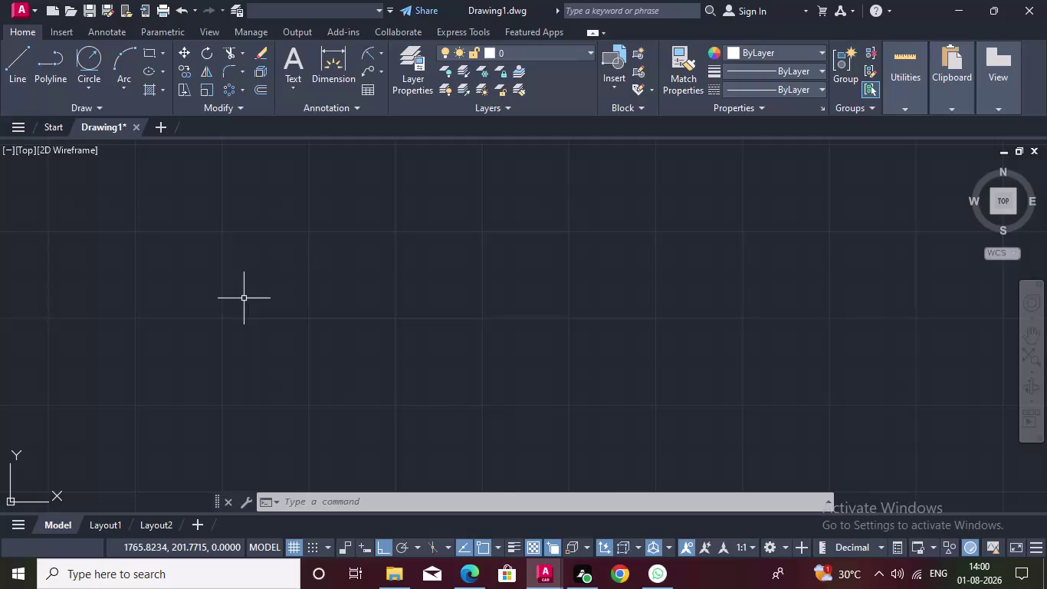
Move to empty space beside the lever drawing and draw a long horizontal line.
middle_drag(244, 298, 374, 288)
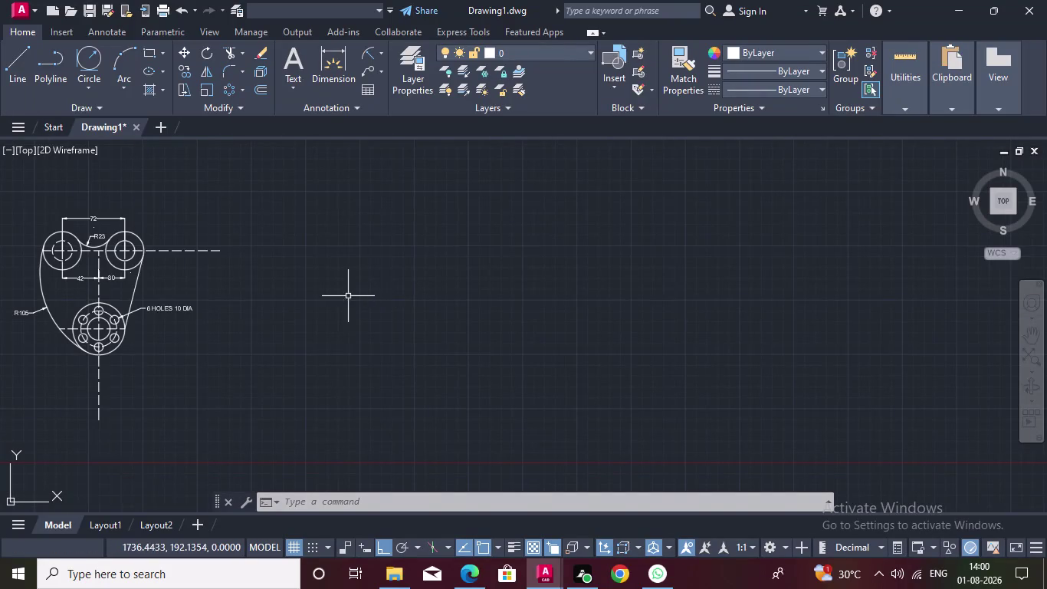
scroll(up, 3)
middle_drag(268, 283, 635, 280)
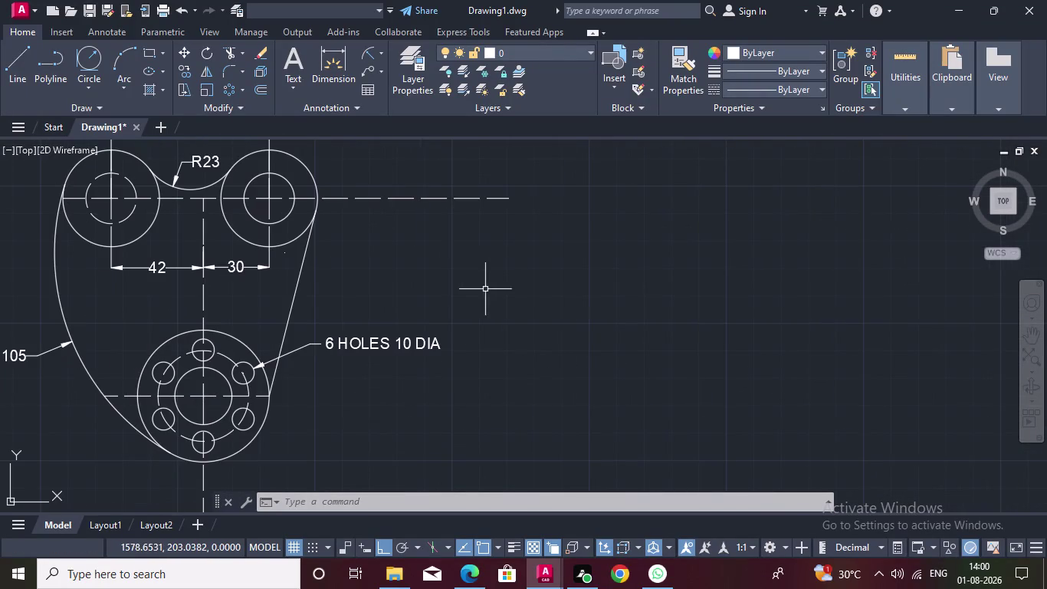
scroll(down, 3)
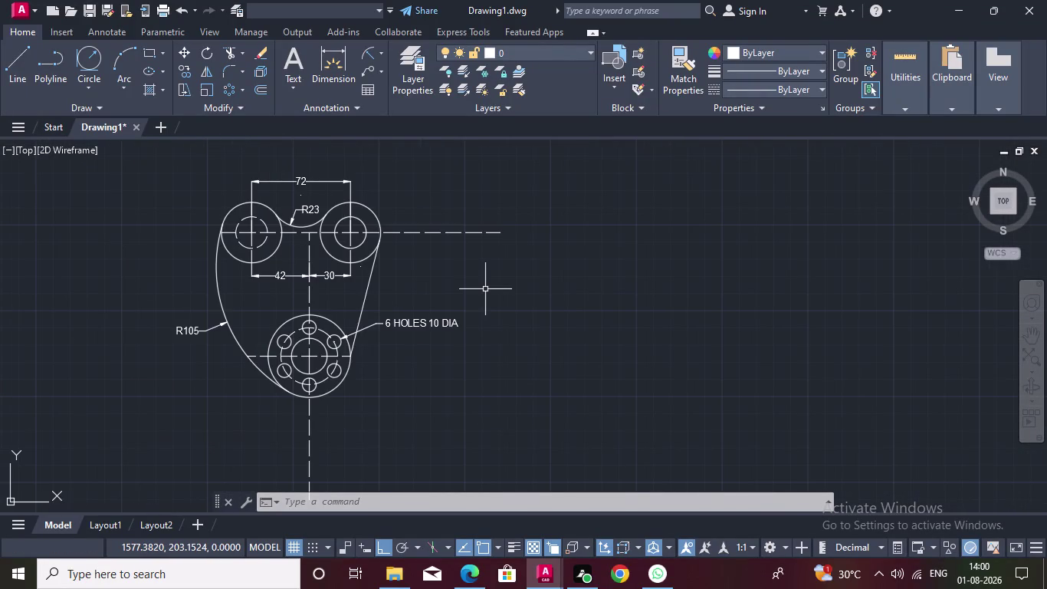
middle_drag(485, 289, 109, 293)
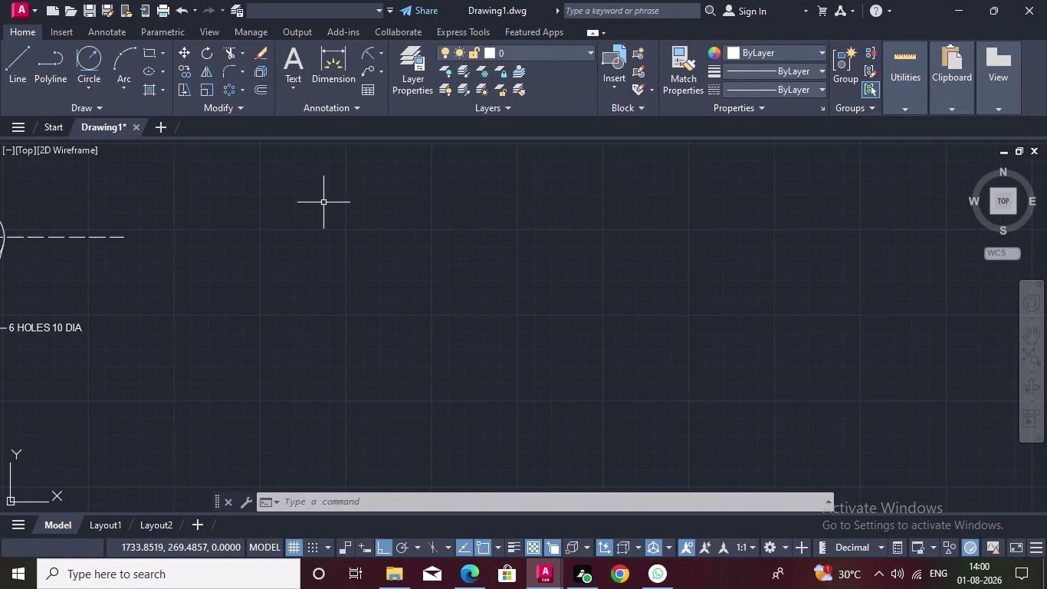
click(89, 88)
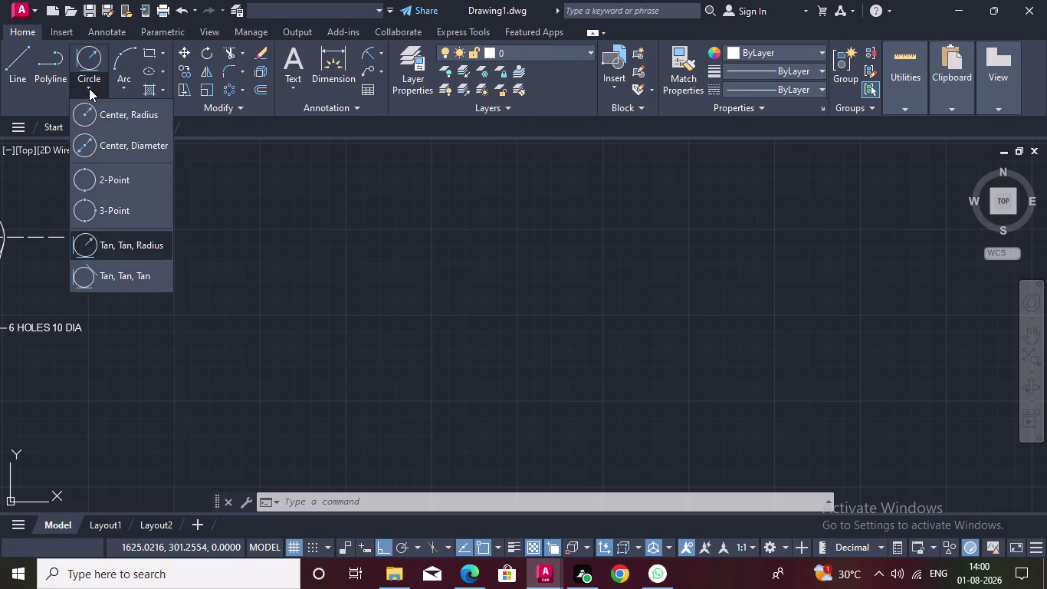
click(109, 115)
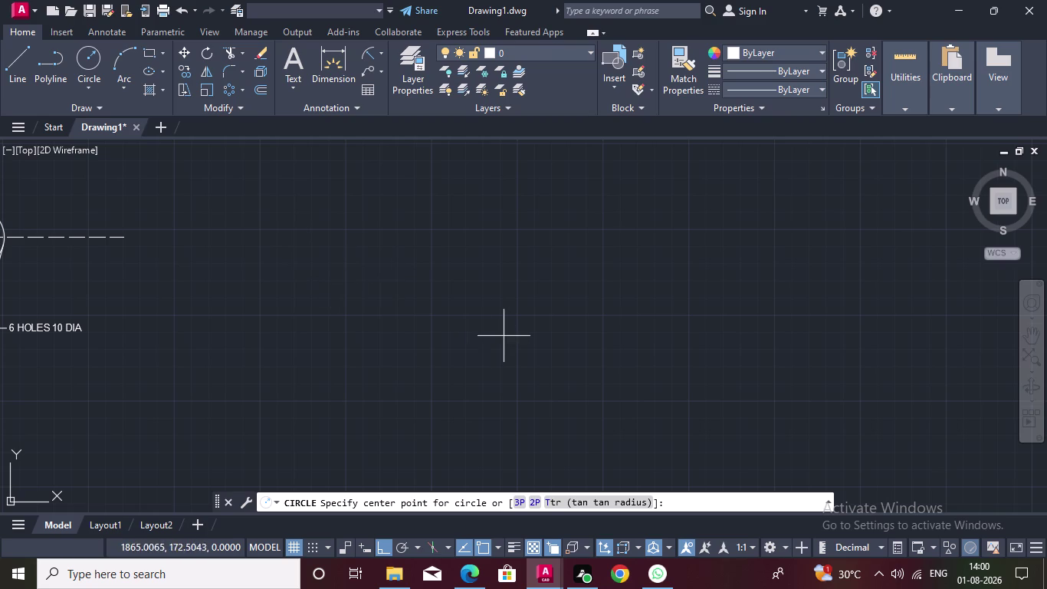
double_click(12, 66)
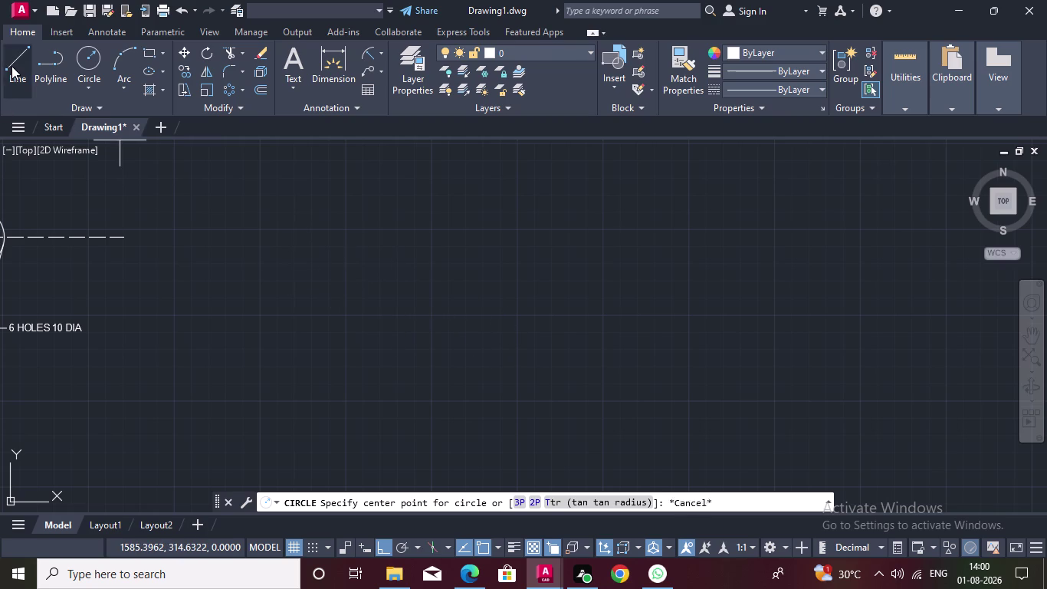
double_click(261, 250)
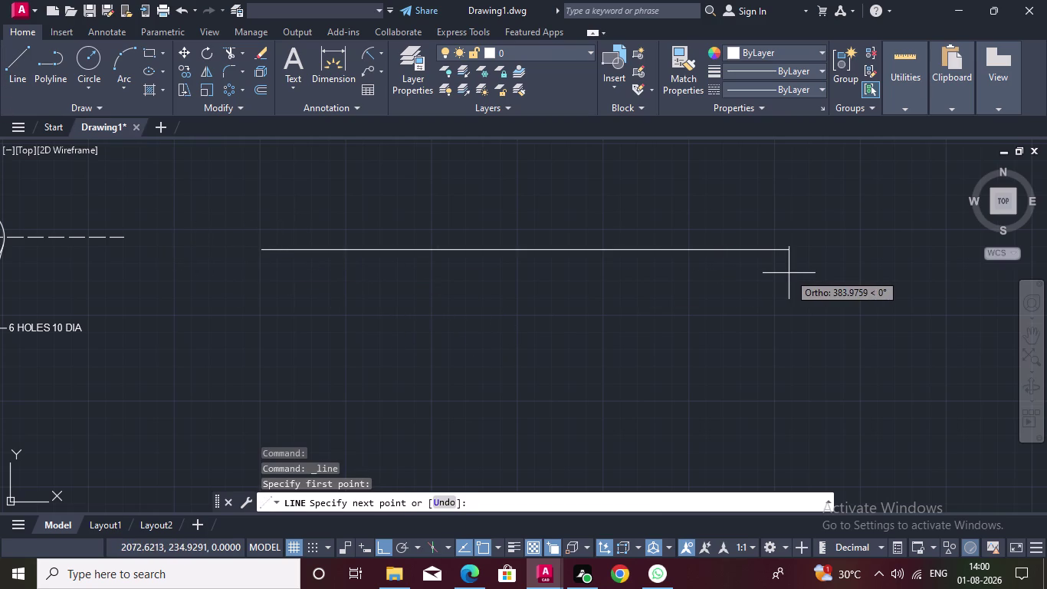
click(789, 273)
key(Escape)
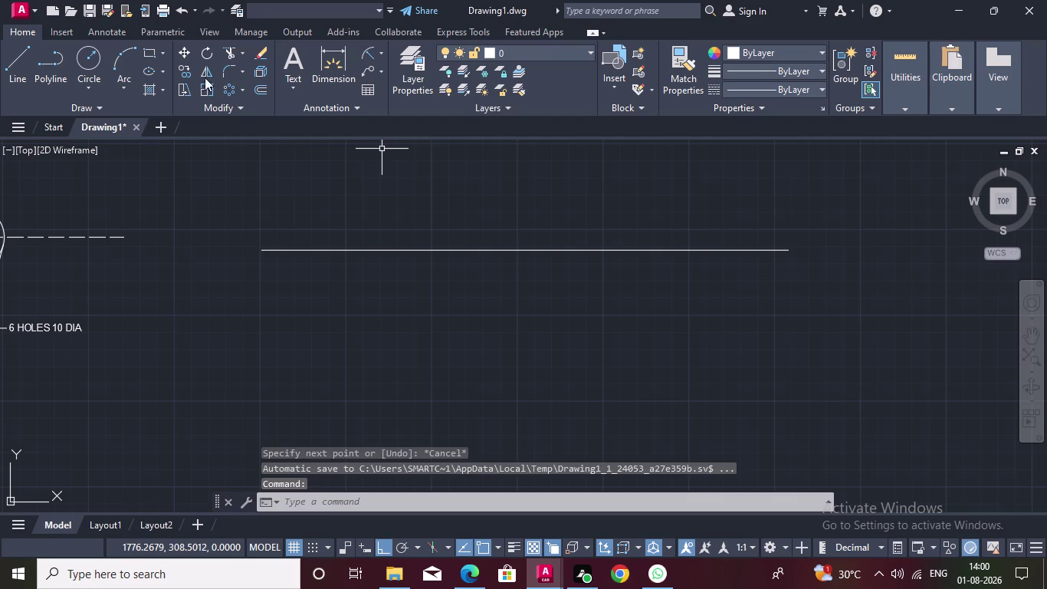
Draw a long vertical line crossing the horizontal line.
double_click(17, 59)
scroll(down, 3)
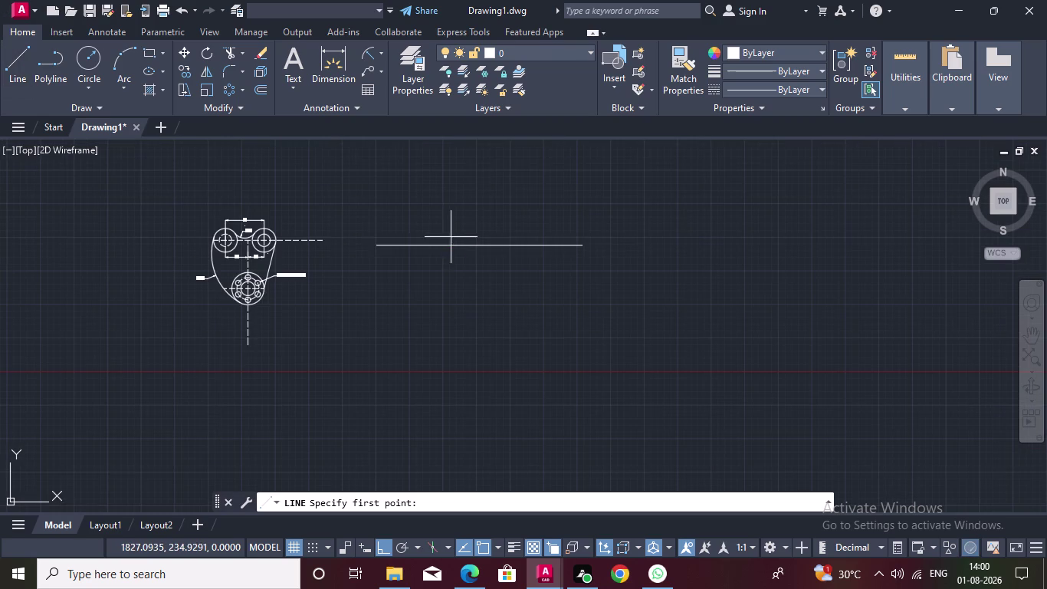
middle_drag(450, 230, 419, 241)
scroll(up, 3)
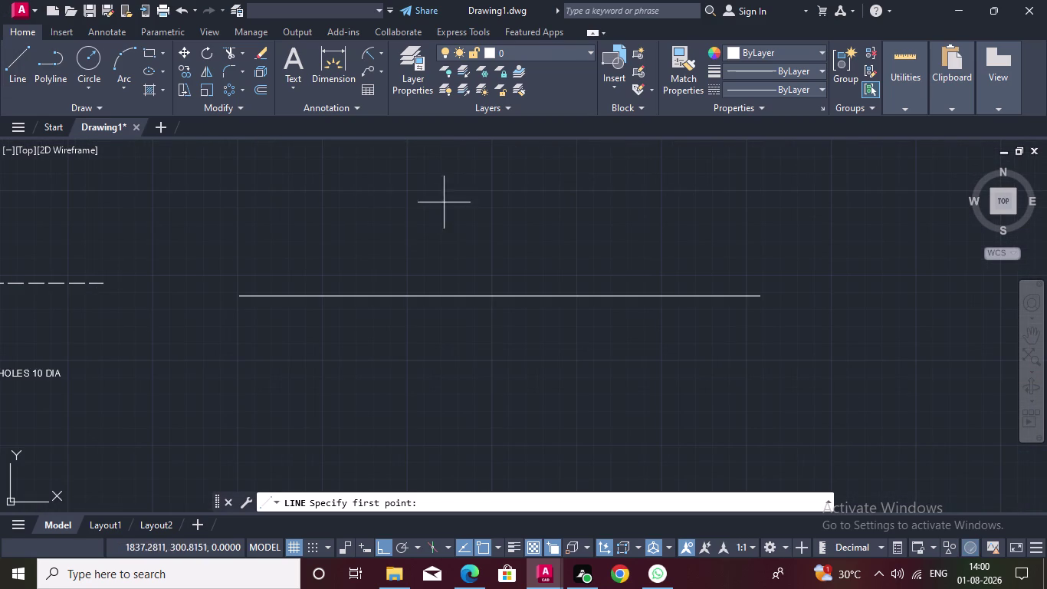
right_drag(488, 164, 471, 232)
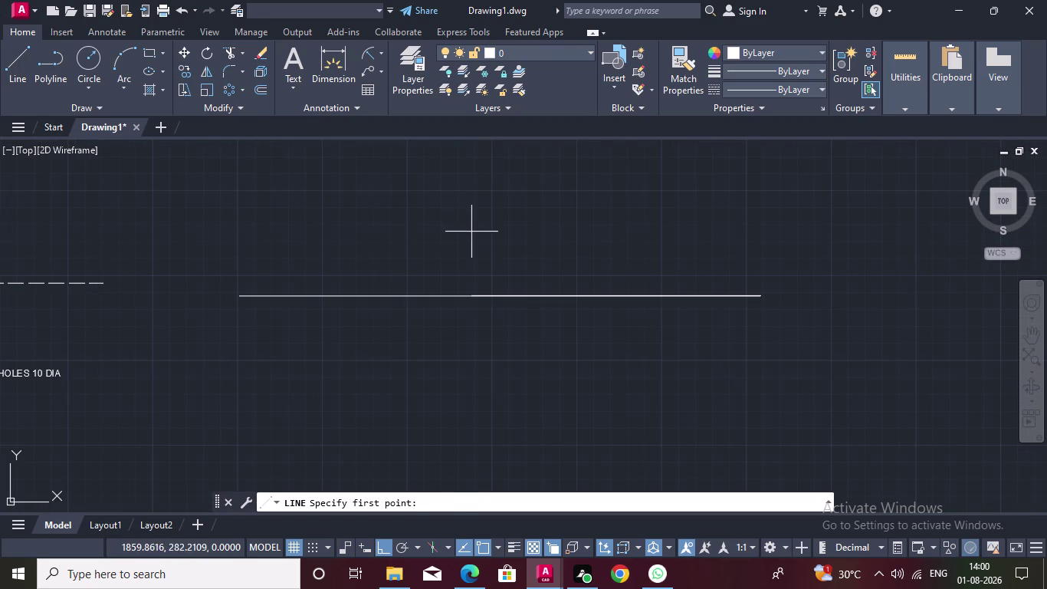
middle_drag(474, 201, 475, 241)
click(497, 175)
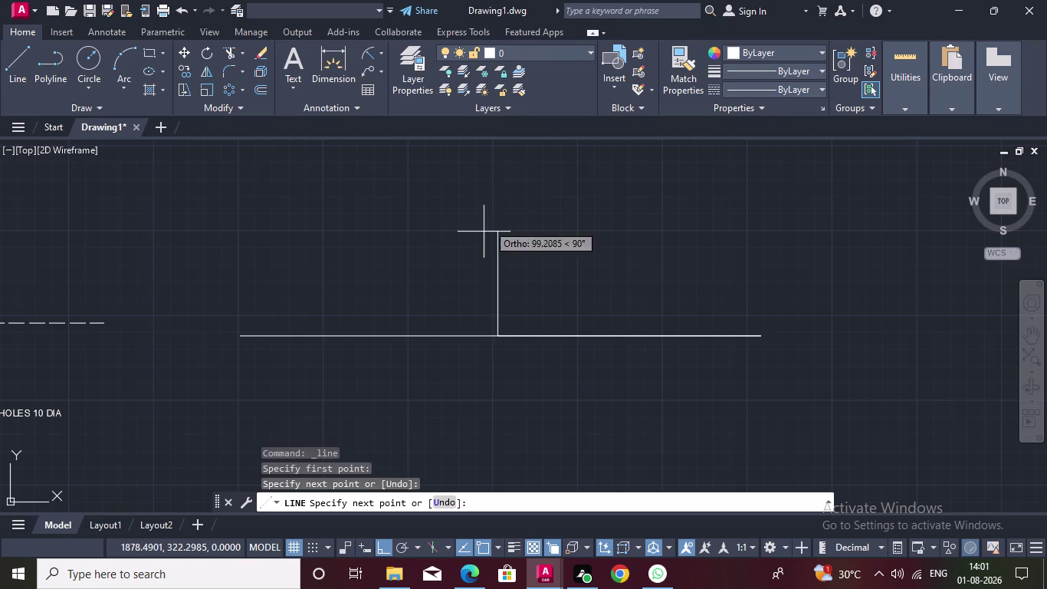
key(Escape)
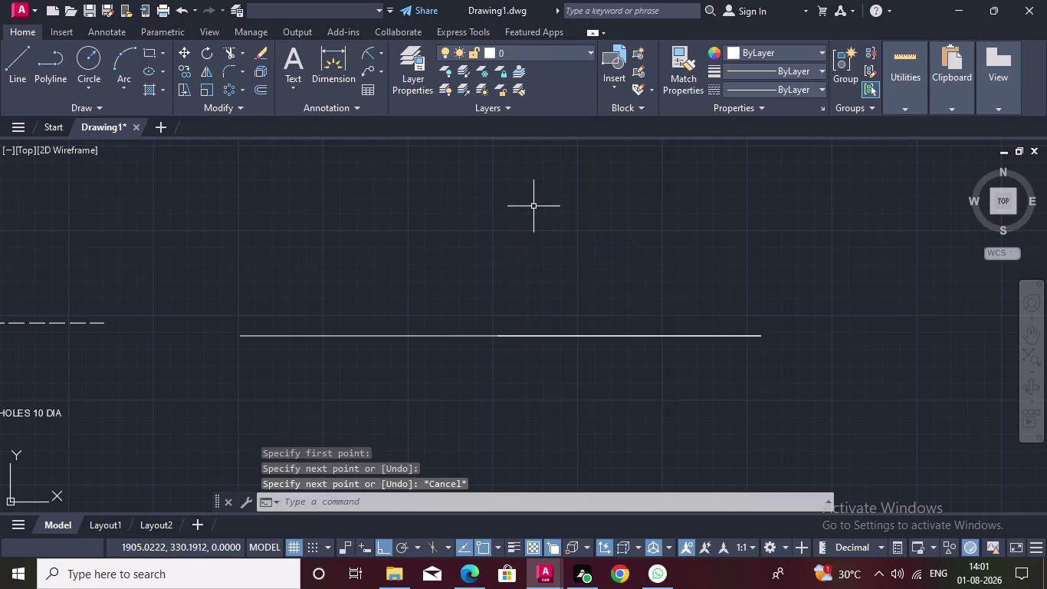
key(space)
drag(523, 150, 521, 189)
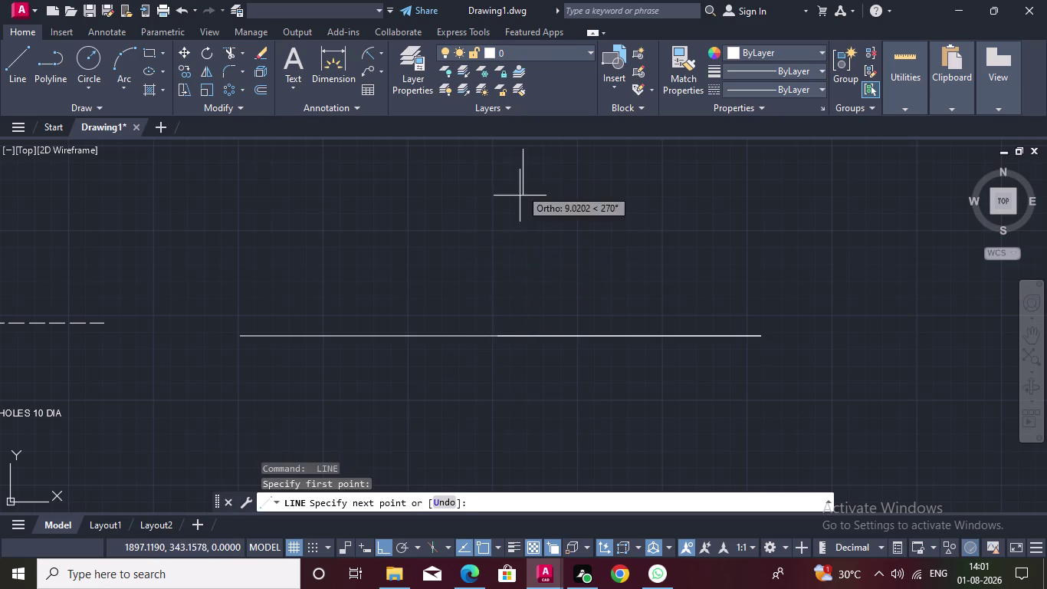
scroll(down, 3)
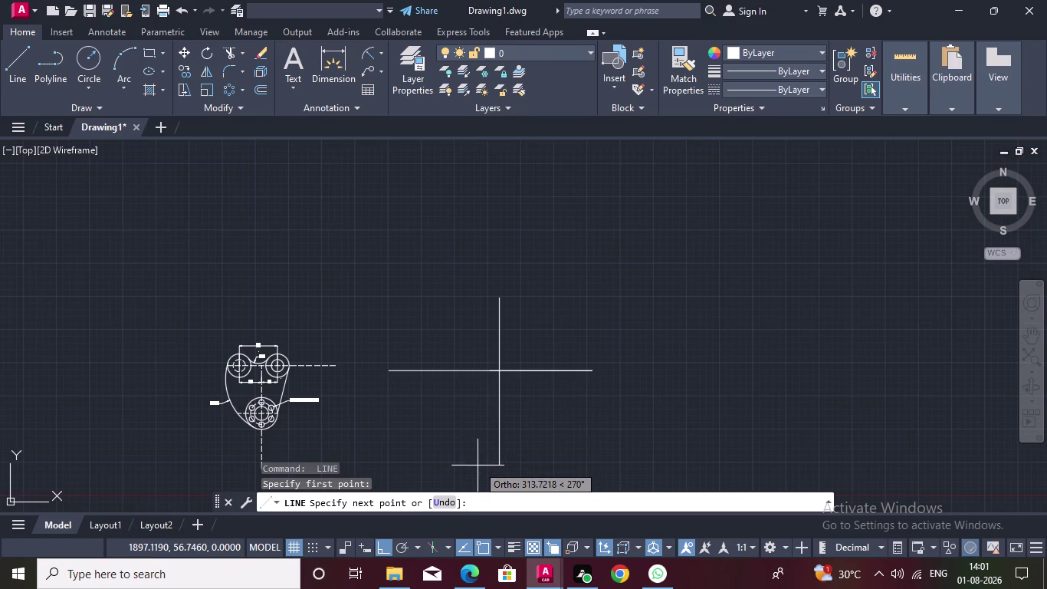
click(478, 467)
key(Escape)
scroll(up, 3)
middle_drag(528, 406, 554, 355)
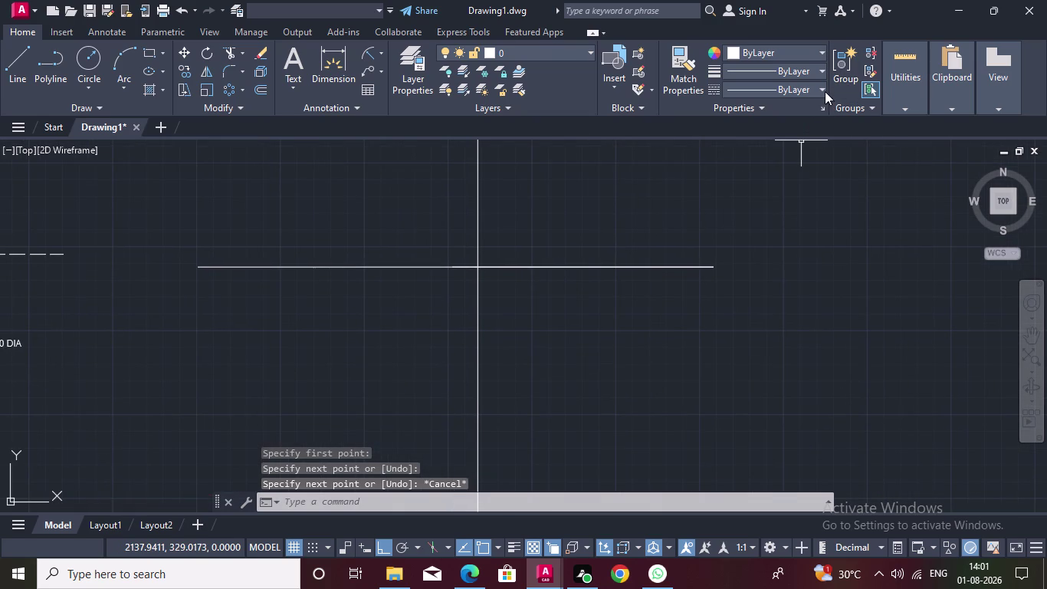
Select the crossing line pieces and JOIN them.
click(824, 89)
right_click(824, 90)
click(824, 89)
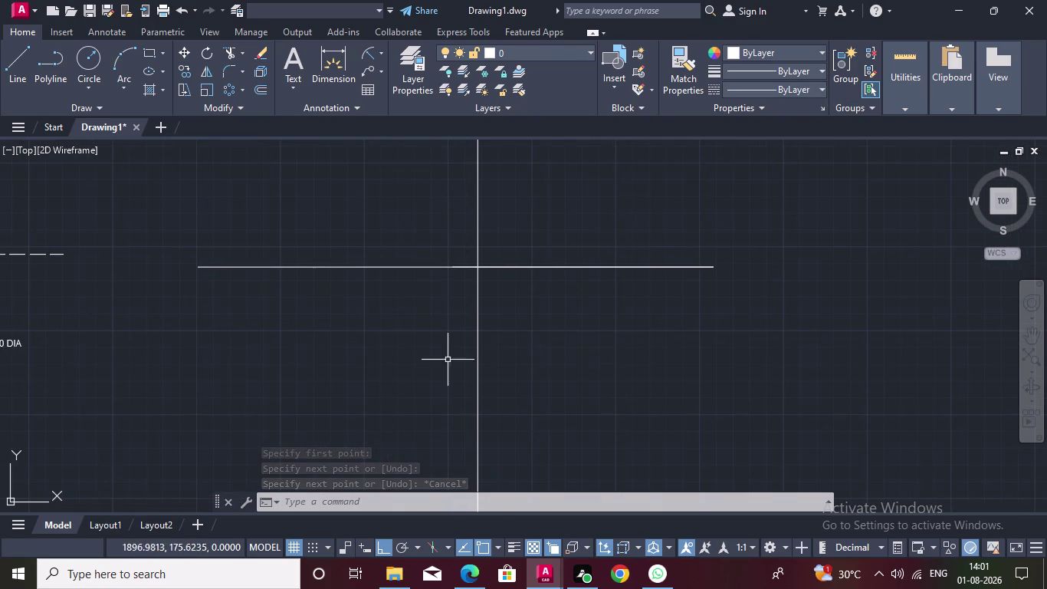
click(570, 267)
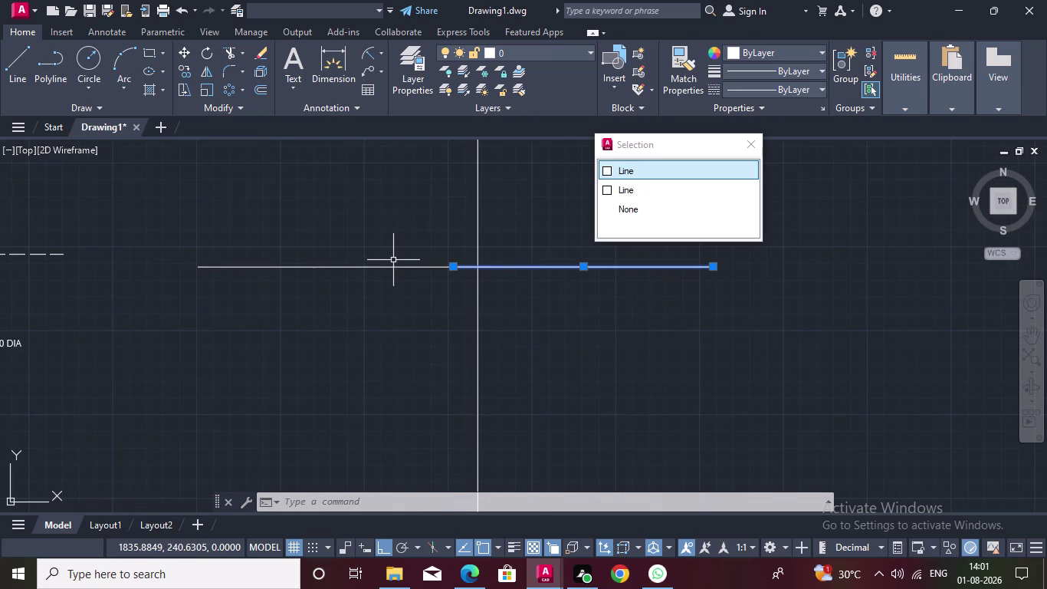
double_click(393, 264)
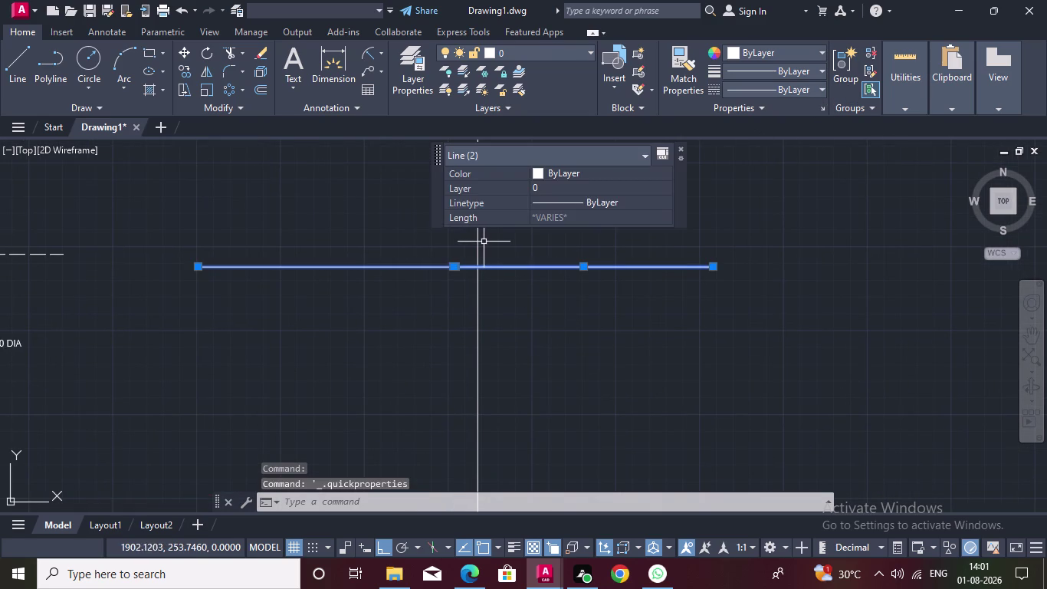
triple_click(482, 242)
double_click(479, 250)
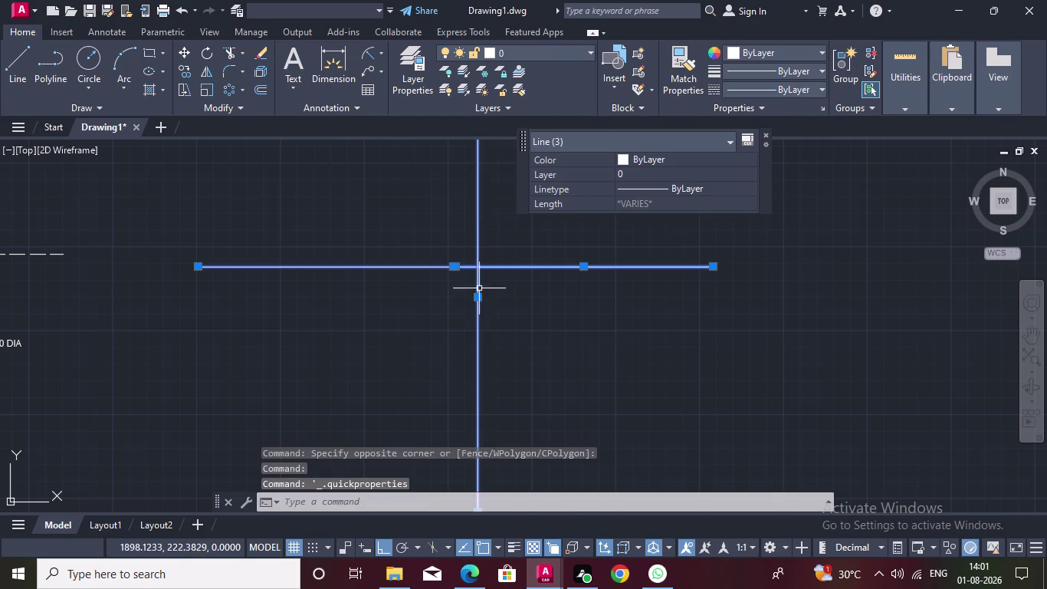
scroll(down, 3)
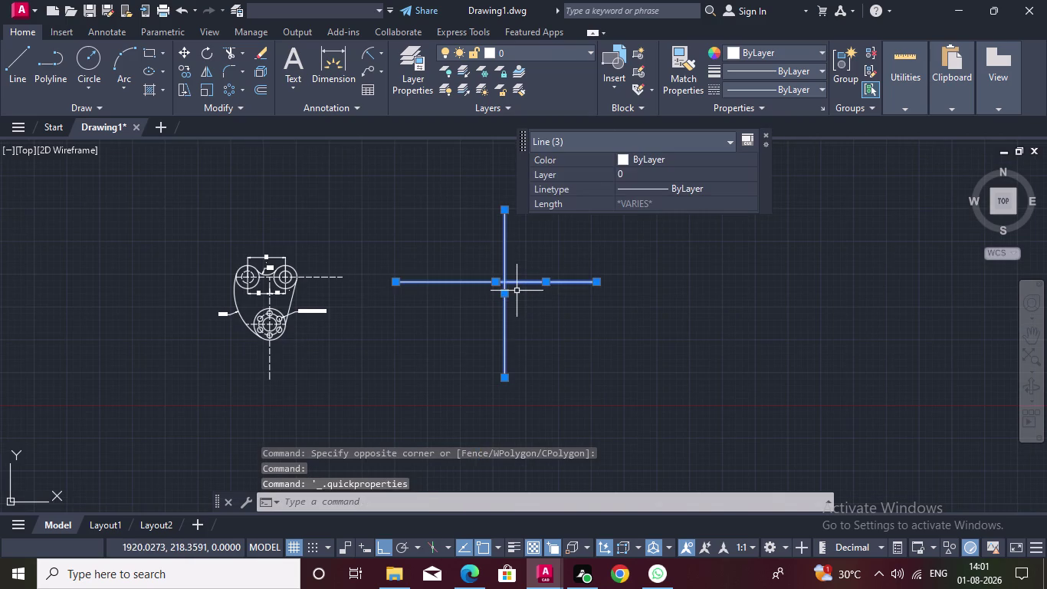
key(j)
key(Return)
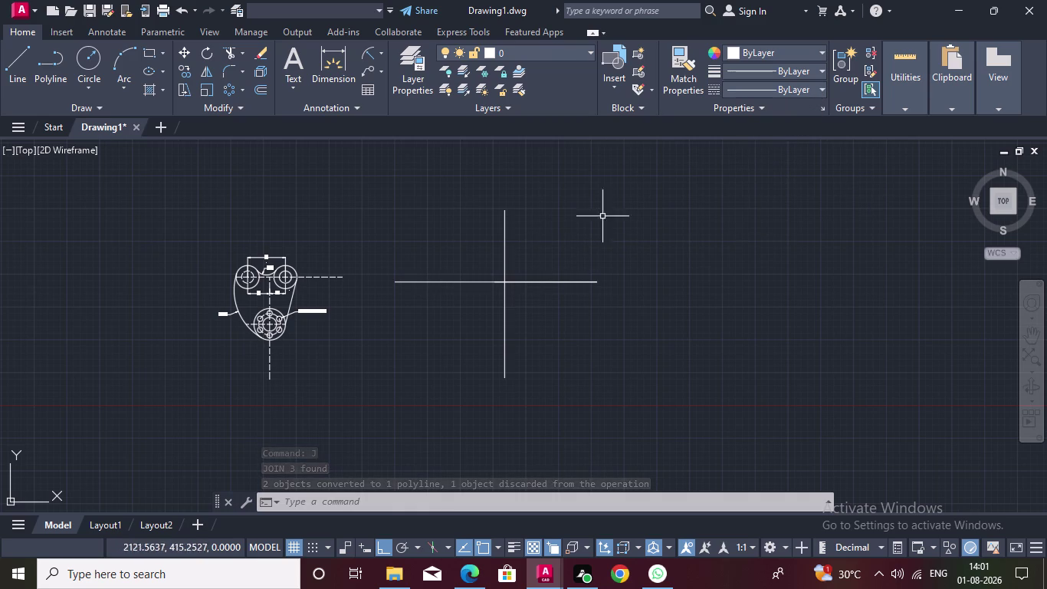
Give the vertical and horizontal lines the dashed centre linetype.
click(505, 254)
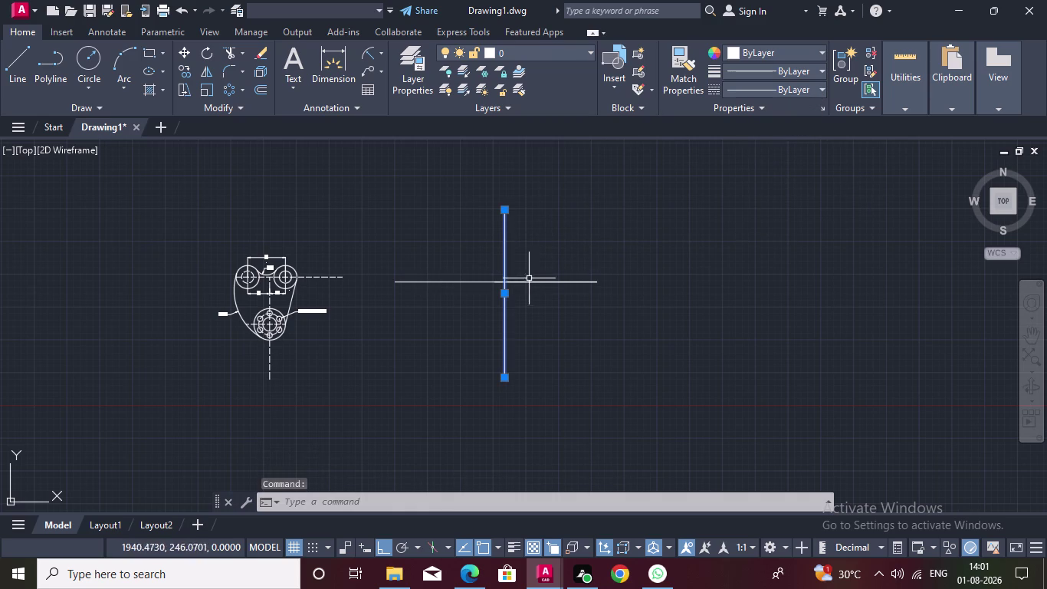
click(530, 283)
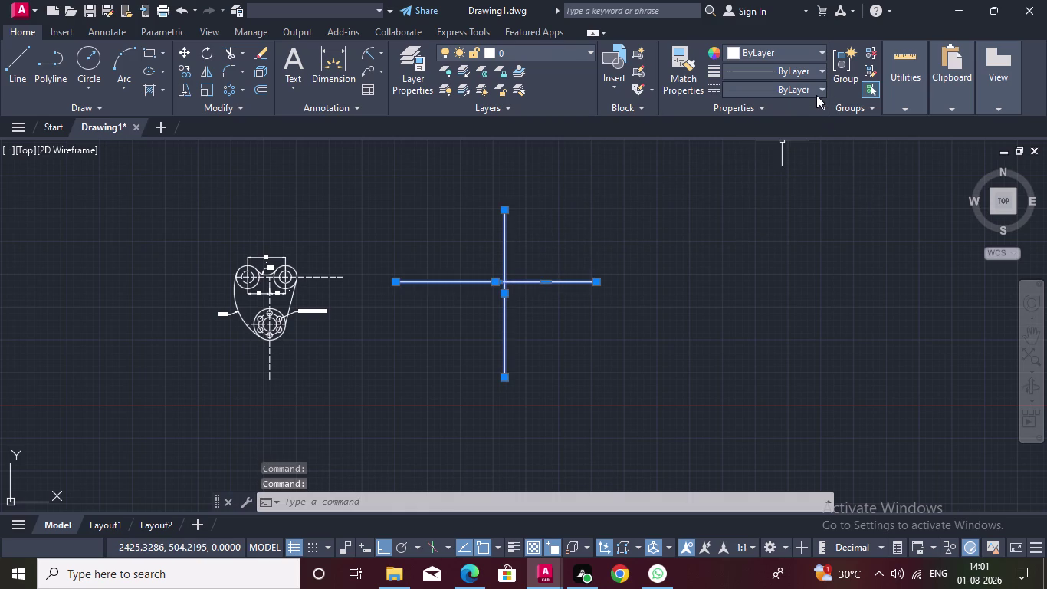
click(817, 93)
click(795, 138)
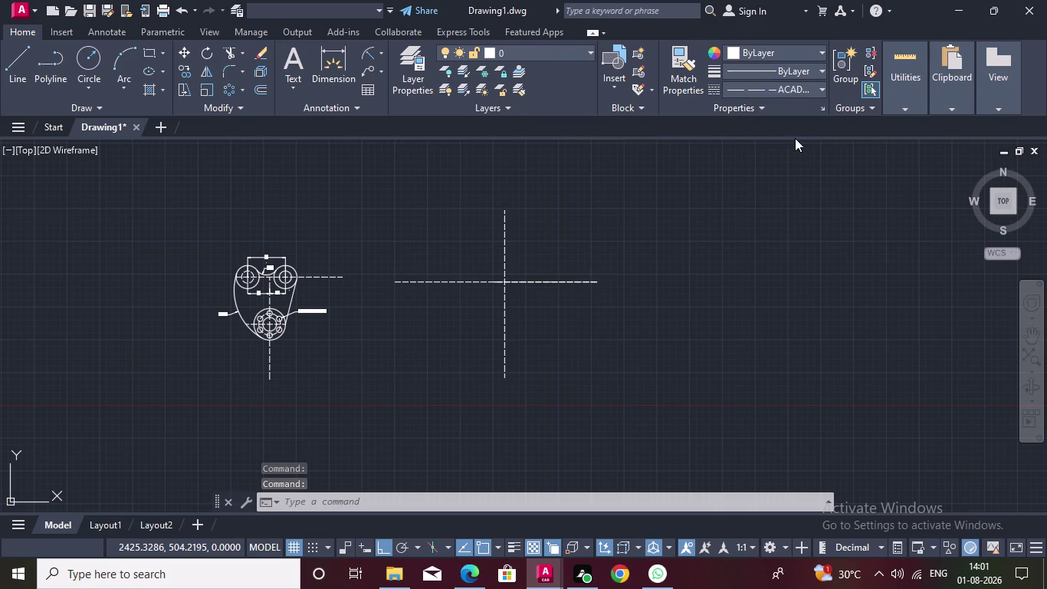
key(Escape)
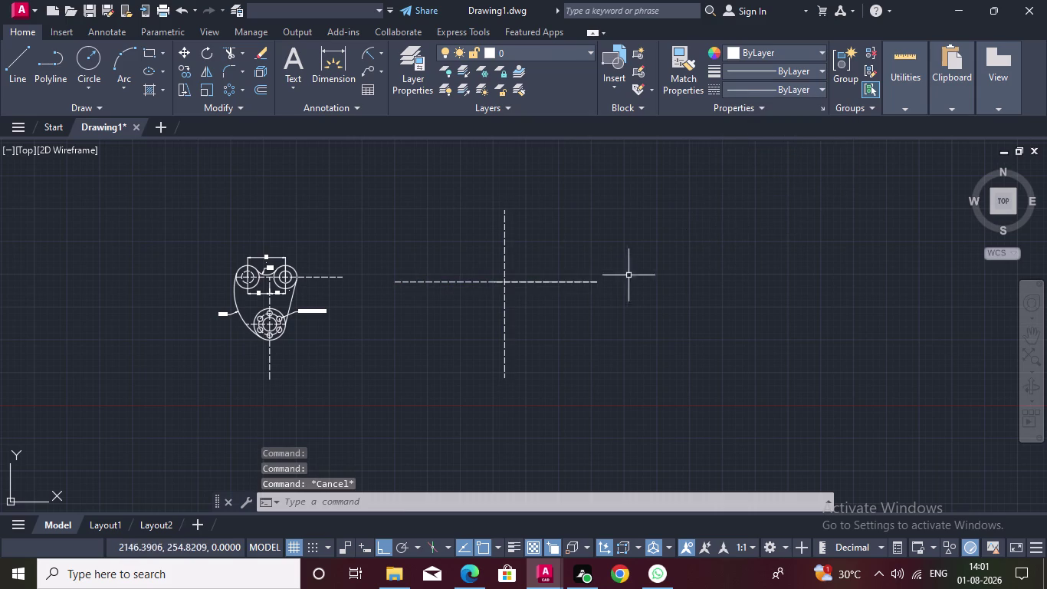
Zoom in on the intersection of the new centre lines.
scroll(up, 3)
middle_drag(495, 280, 861, 471)
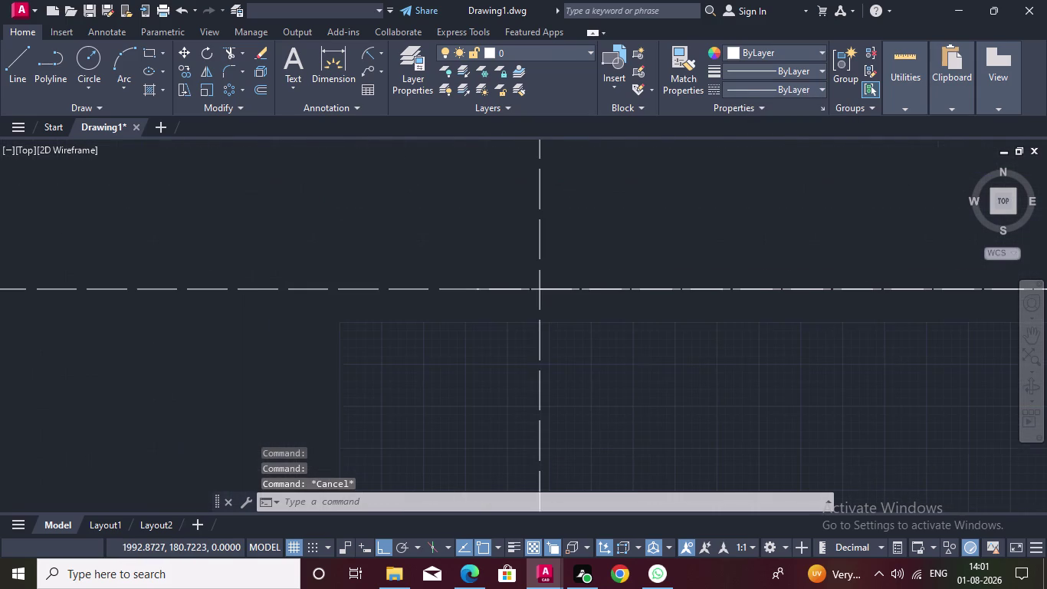
scroll(up, 3)
scroll(up, 3)
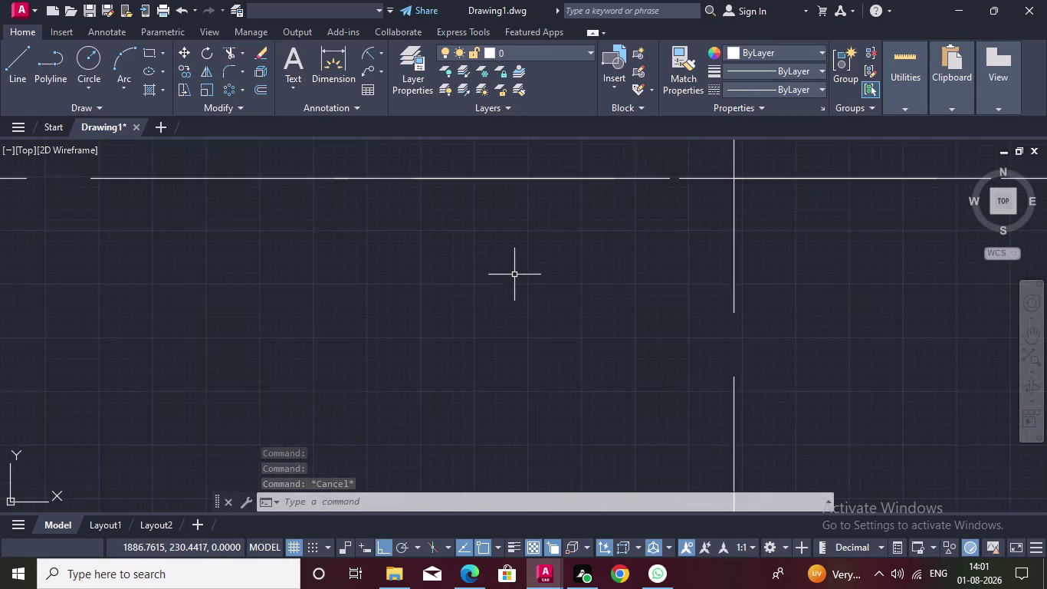
scroll(up, 3)
scroll(down, 3)
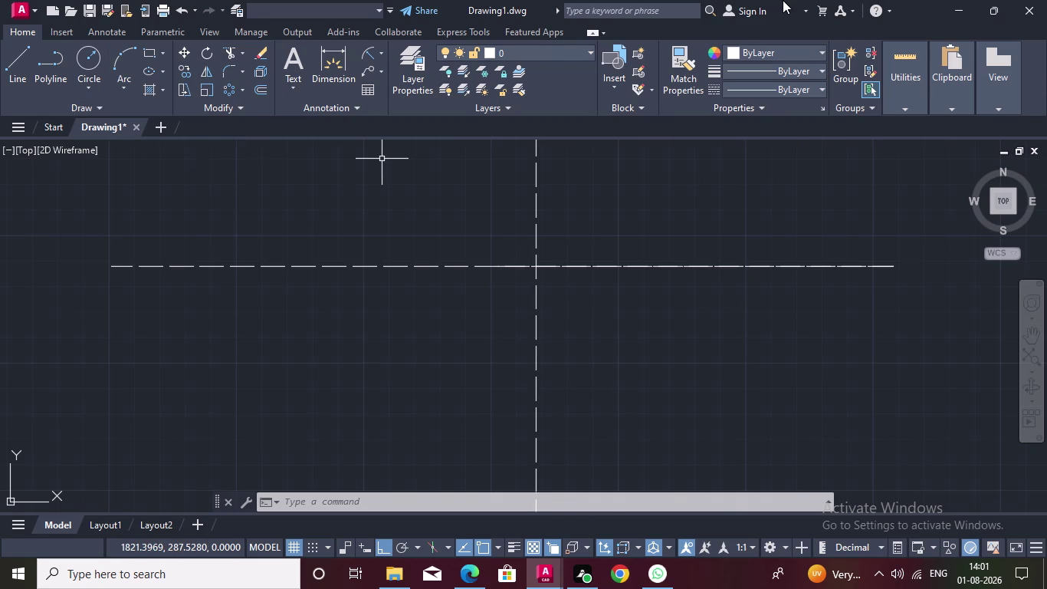
double_click(91, 92)
click(92, 85)
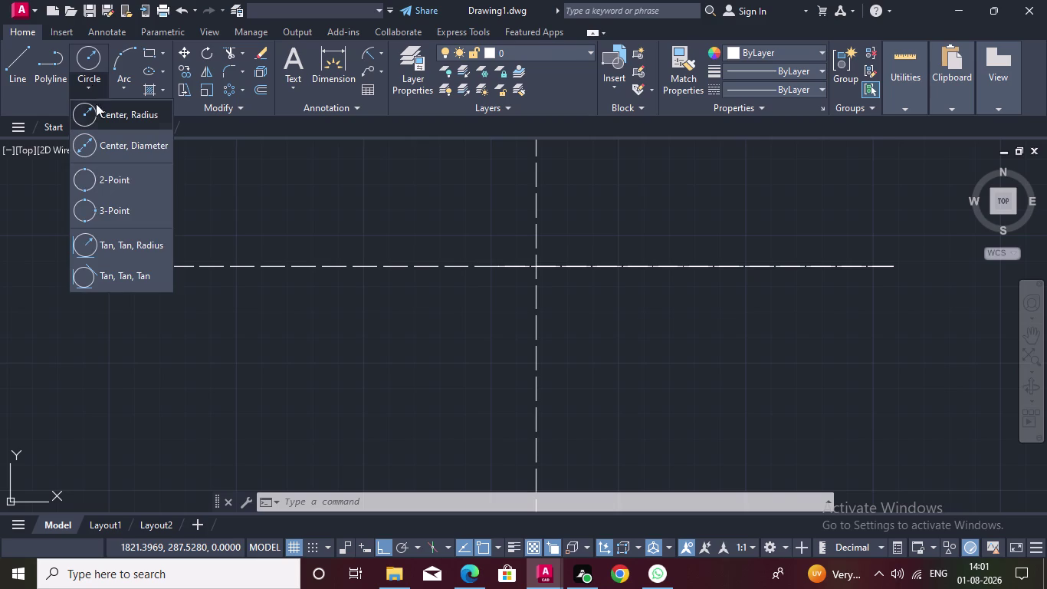
Draw a diameter-28 circle centred on the centre-line intersection.
click(100, 143)
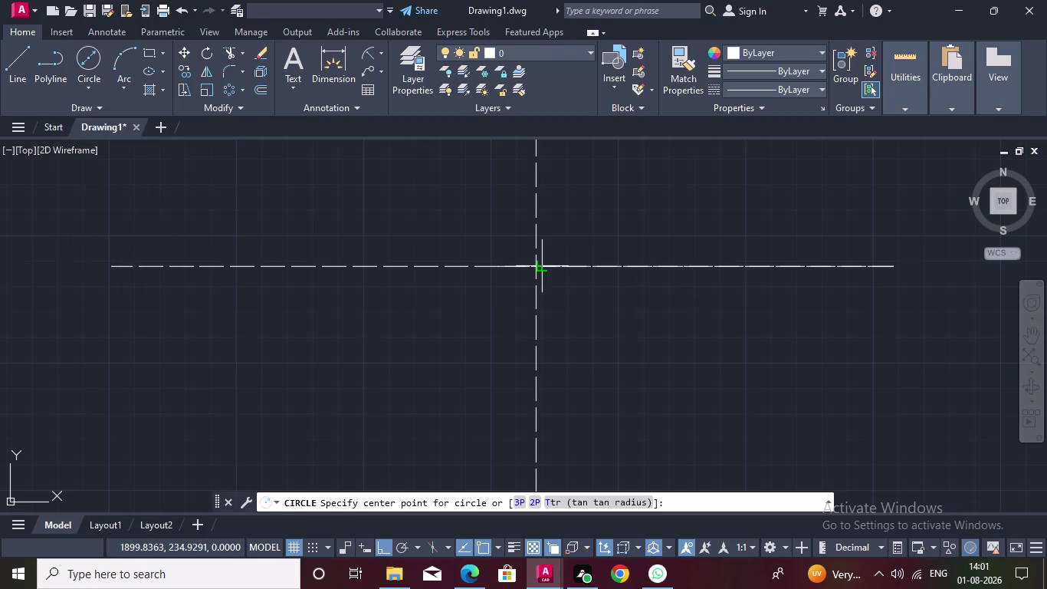
click(532, 266)
drag(531, 265, 539, 268)
text(2)
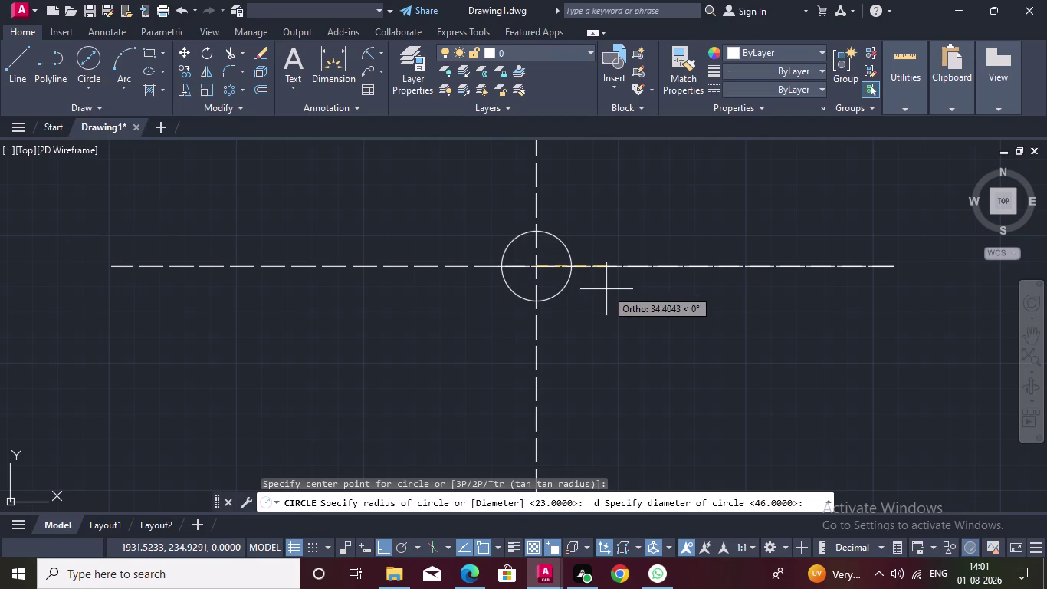
text(8)
key(Return)
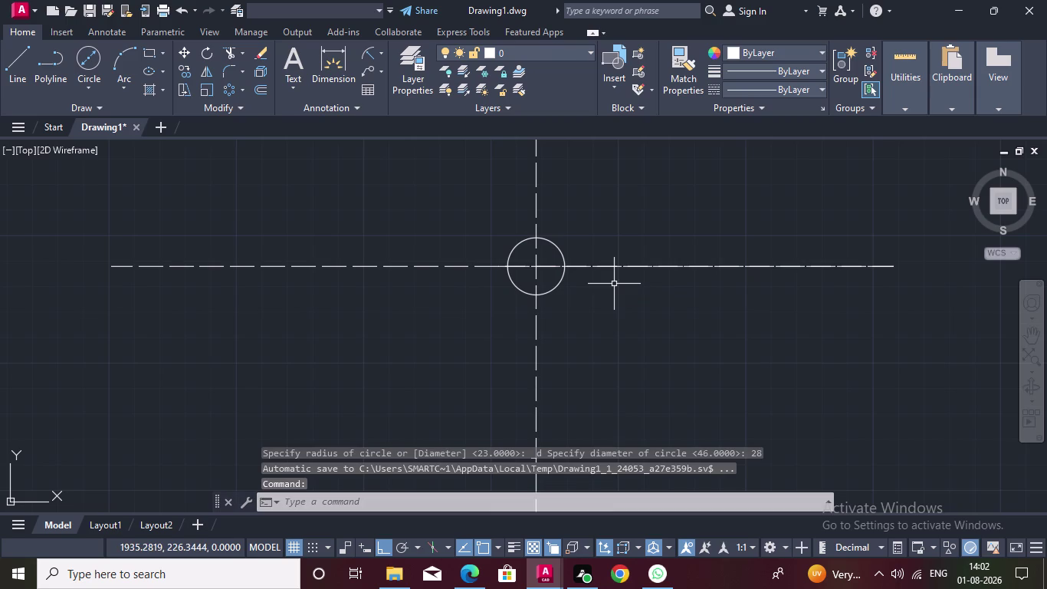
click(535, 322)
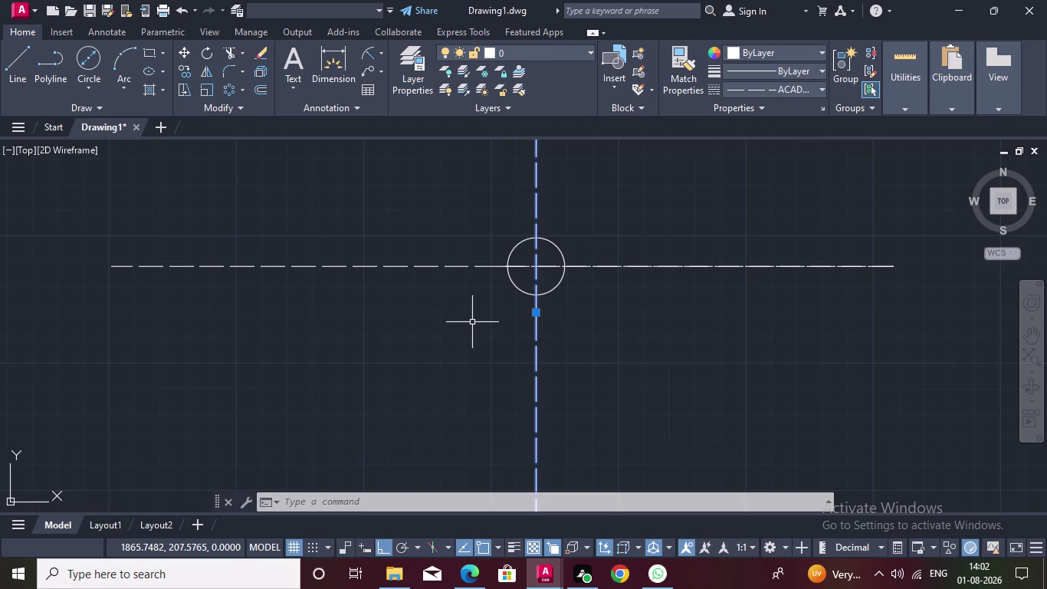
key(o)
key(Return)
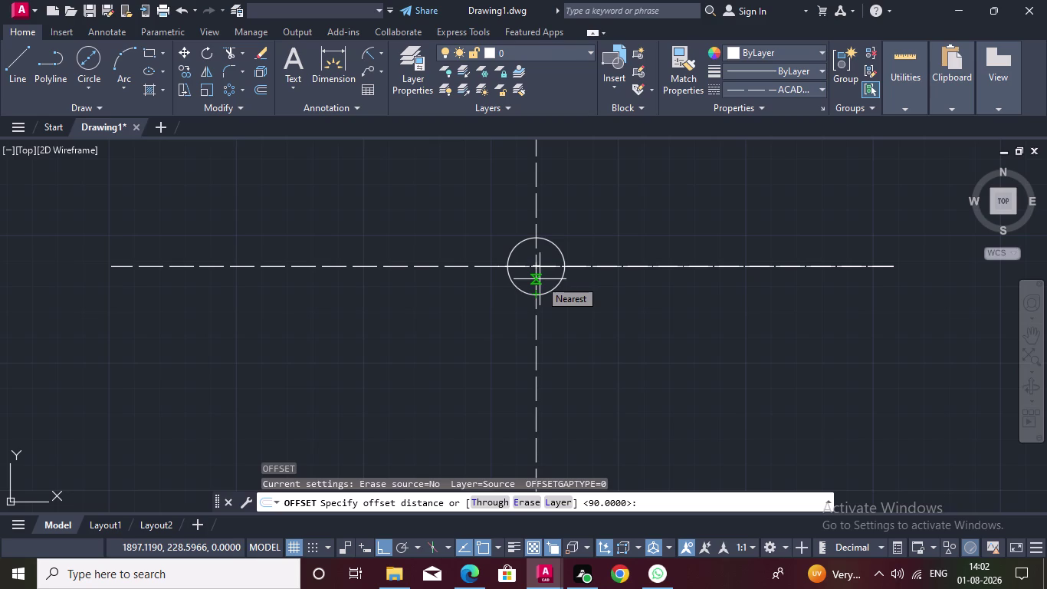
Offset the vertical centre line 42 units to the right and left.
text(4)
text(2)
key(Return)
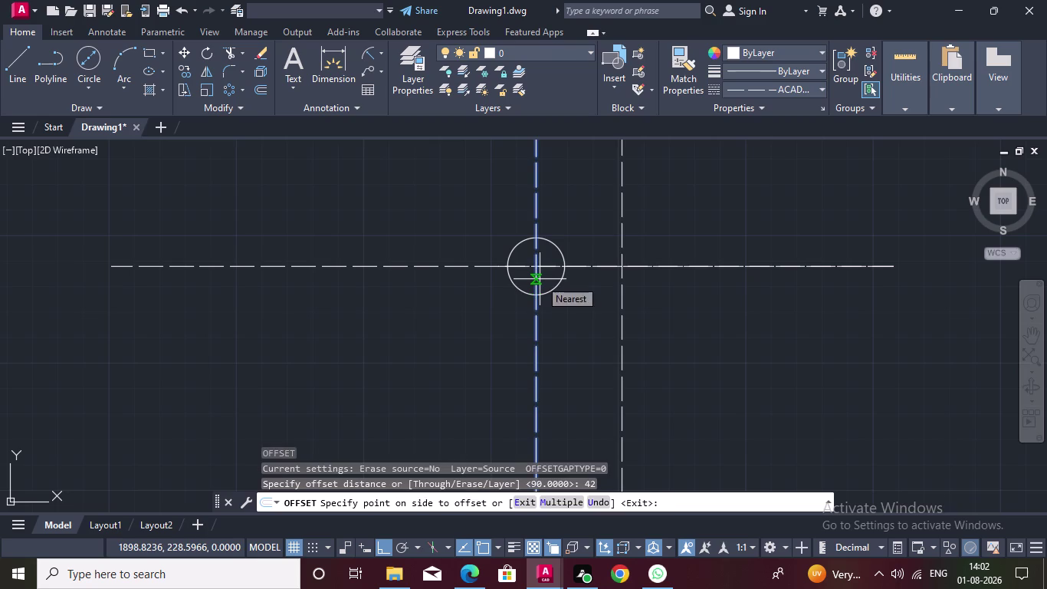
click(602, 322)
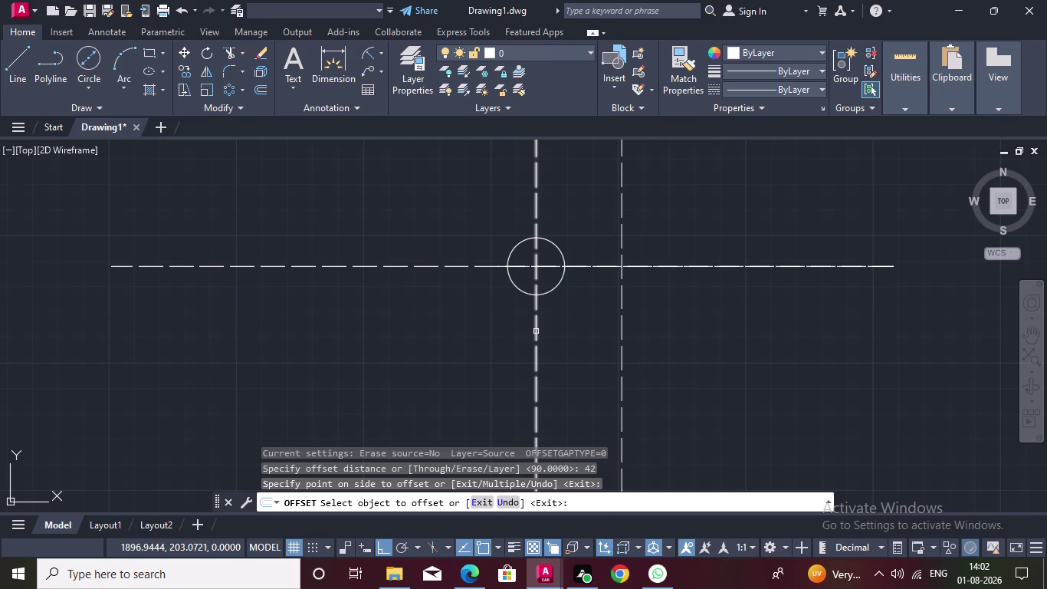
click(536, 331)
click(494, 333)
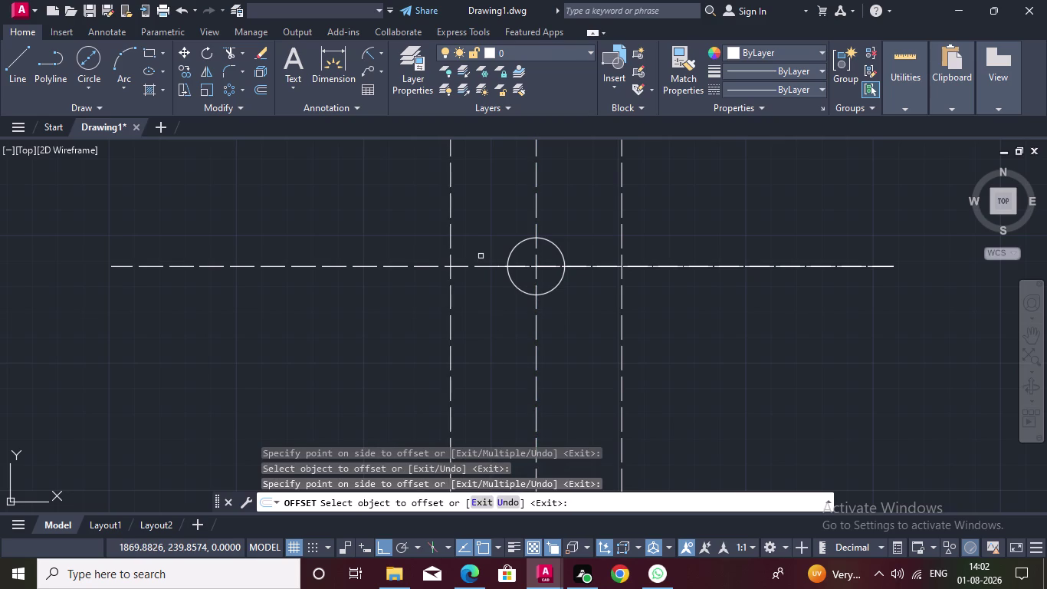
Offset the horizontal centre line 48 units upward, then zoom out.
click(255, 93)
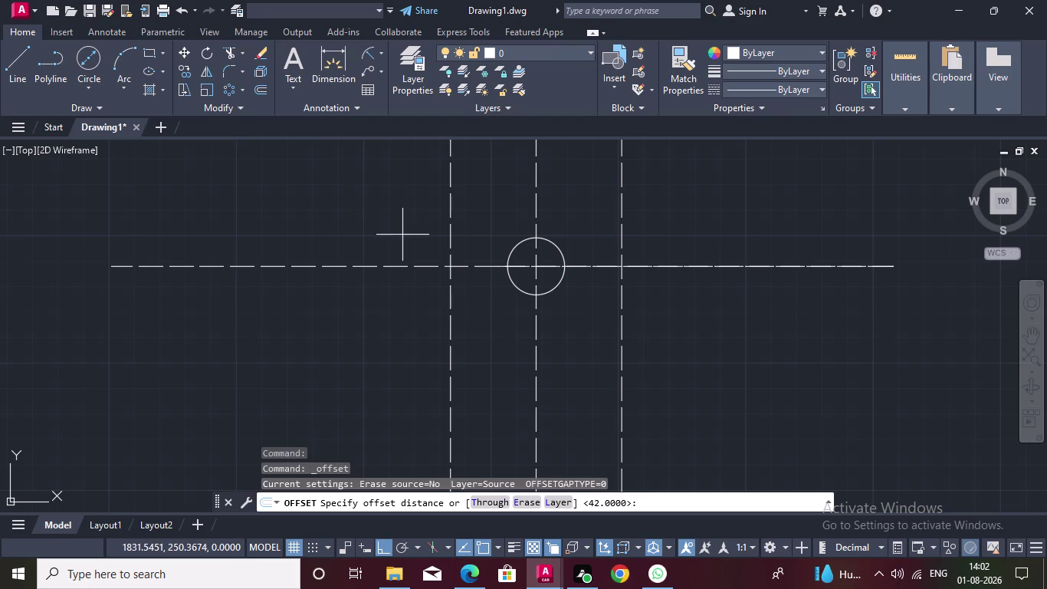
text(48)
key(Return)
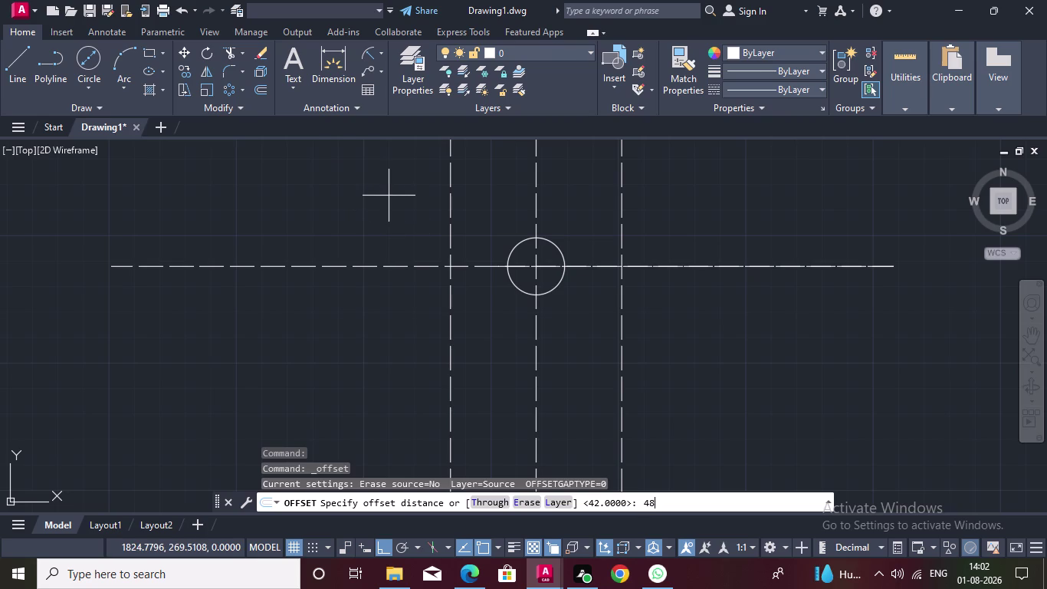
click(463, 268)
click(483, 203)
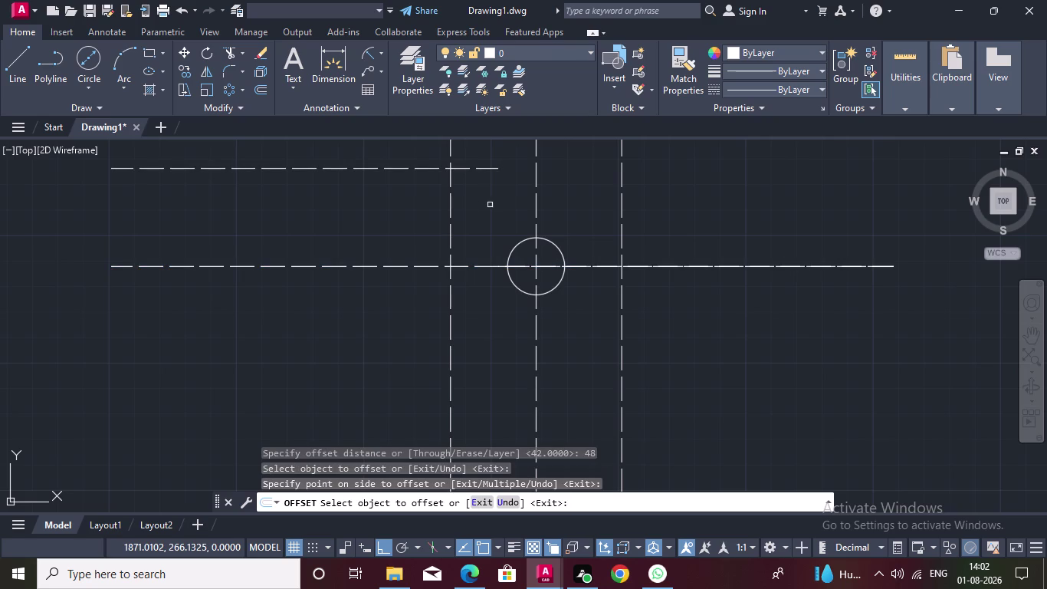
double_click(589, 269)
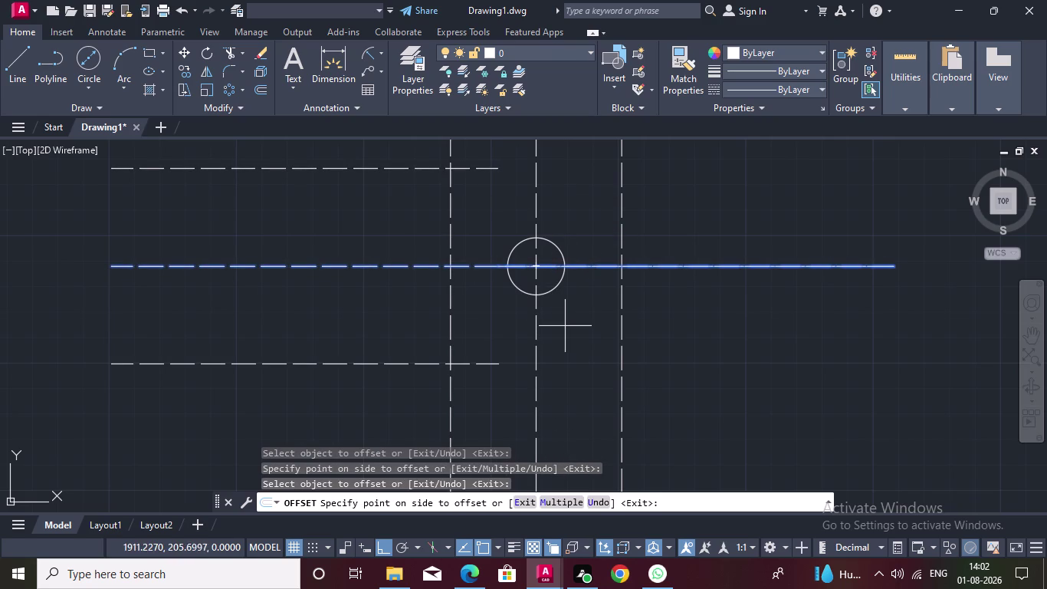
key(Escape)
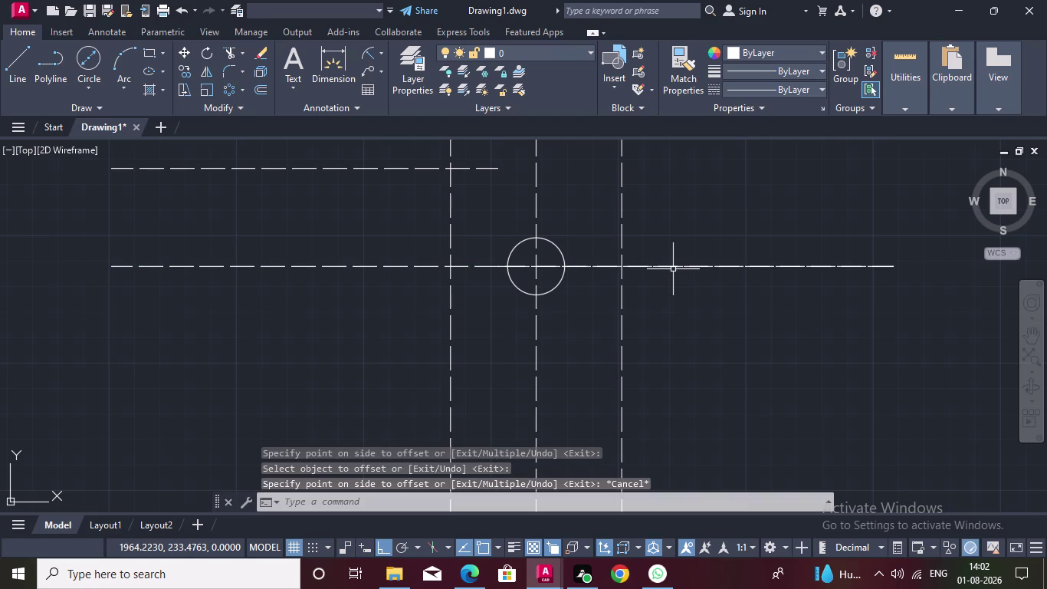
click(673, 266)
key(Escape)
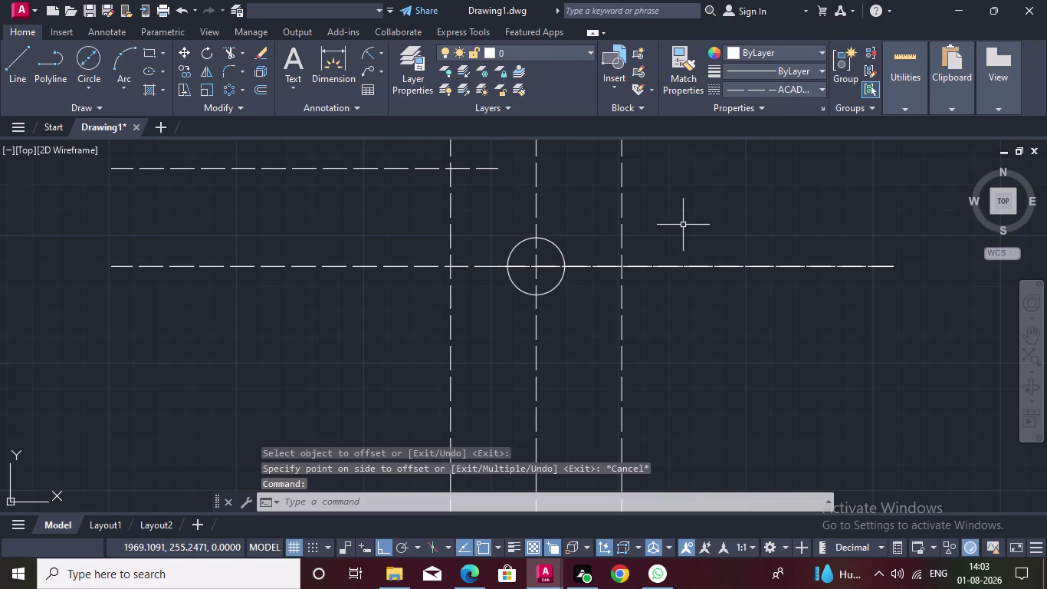
scroll(down, 3)
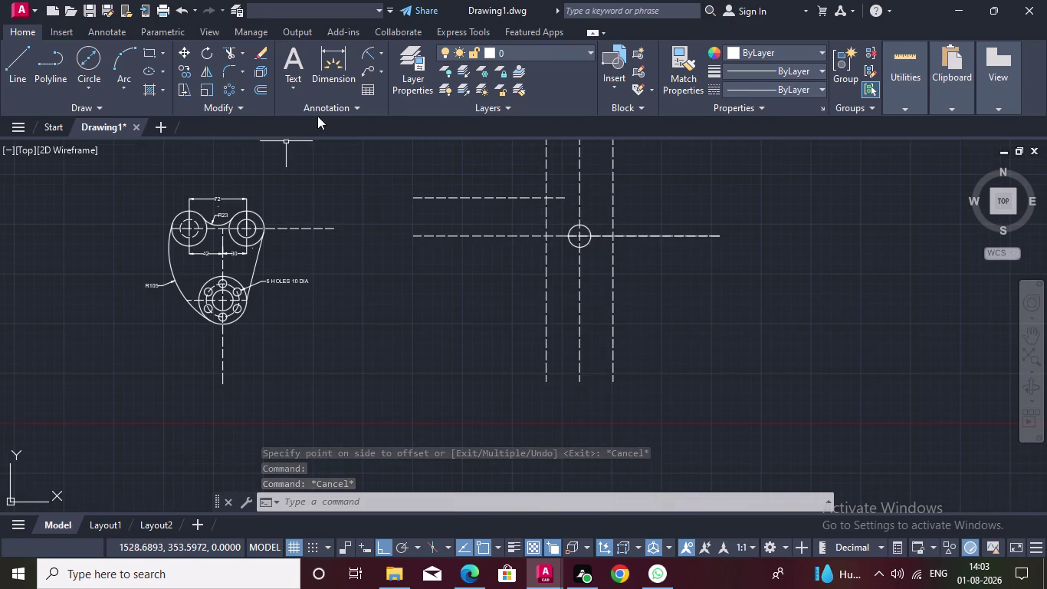
Try EXTEND and editing the horizontal lines, cancelling each attempt.
text(EX)
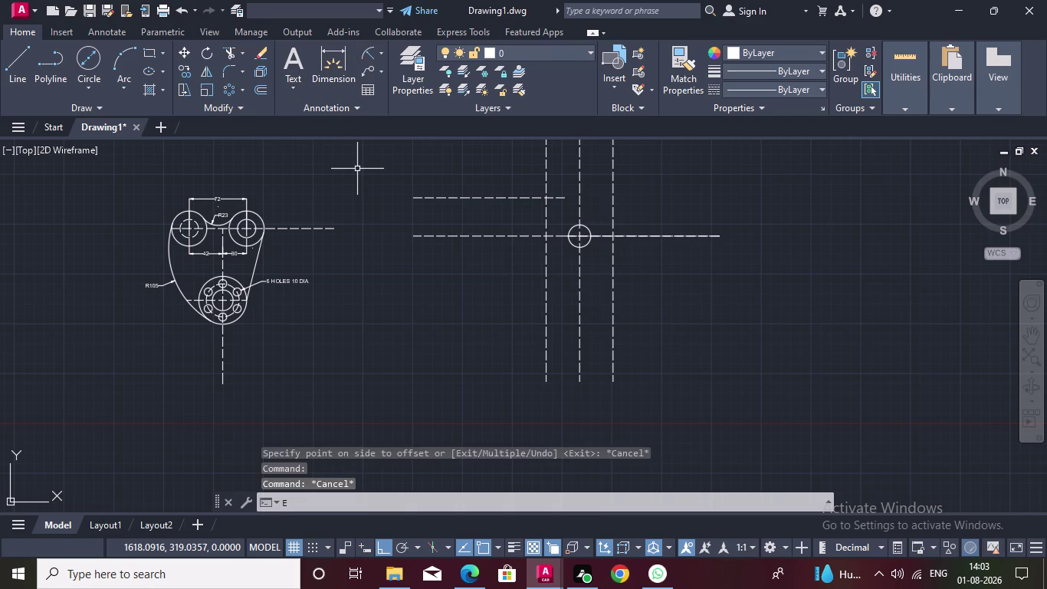
key(Return)
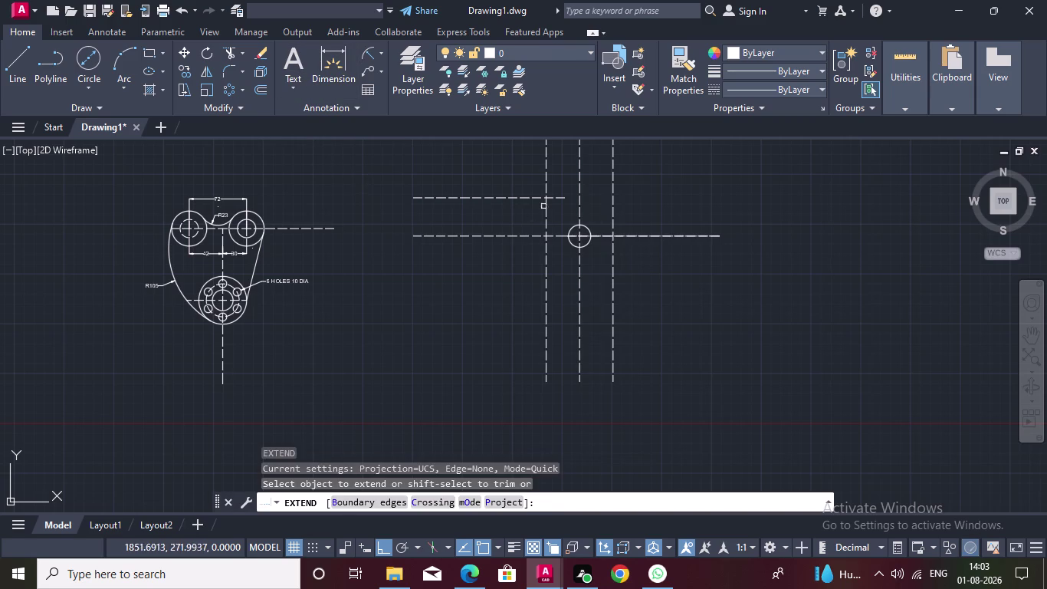
click(564, 195)
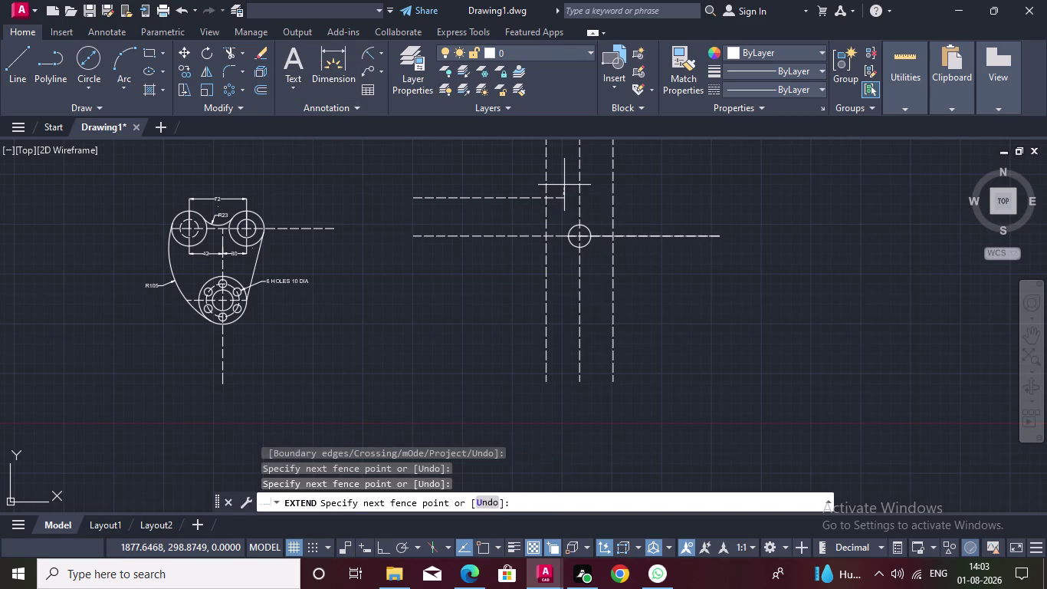
key(Escape)
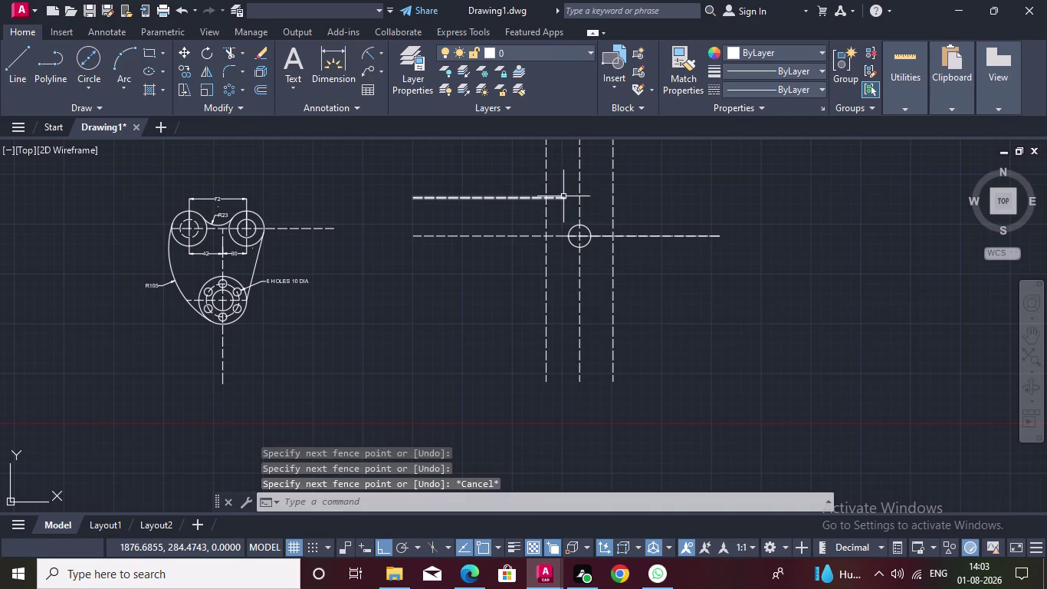
double_click(563, 196)
key(Escape)
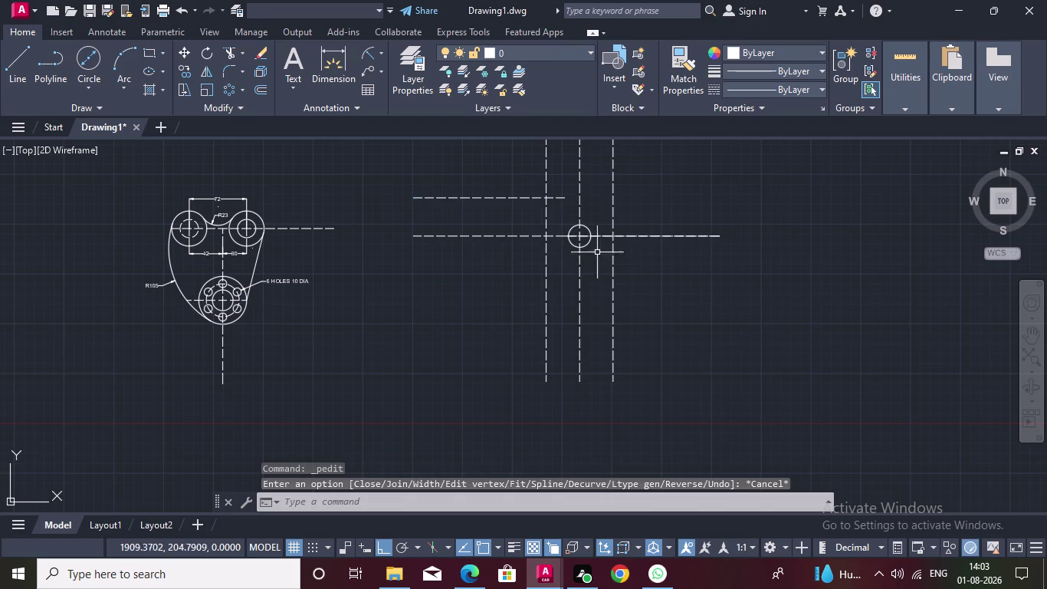
double_click(602, 237)
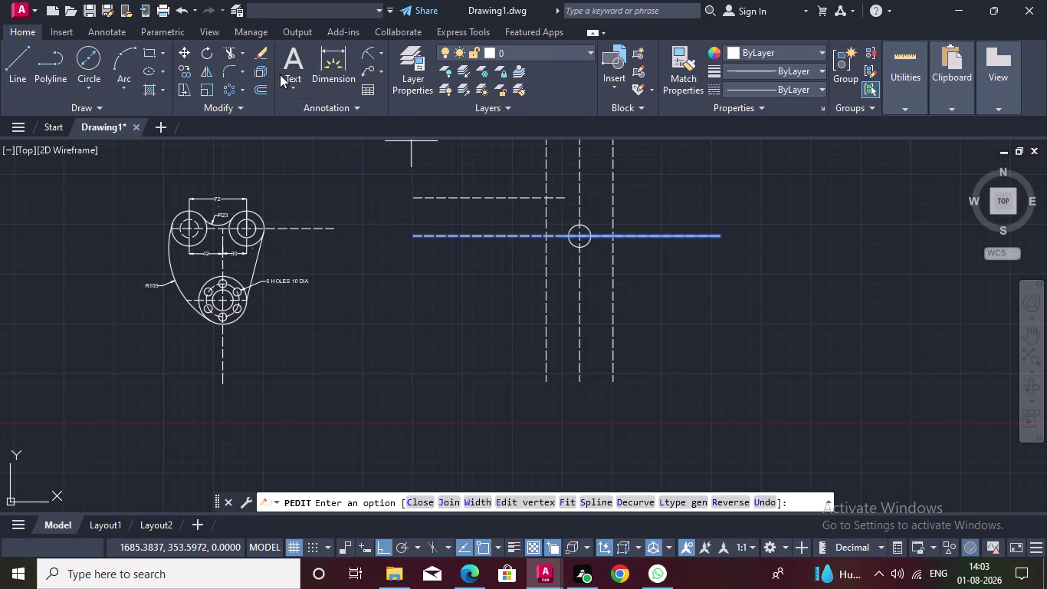
Start a 48-unit offset of the centre line, then cancel it.
click(261, 84)
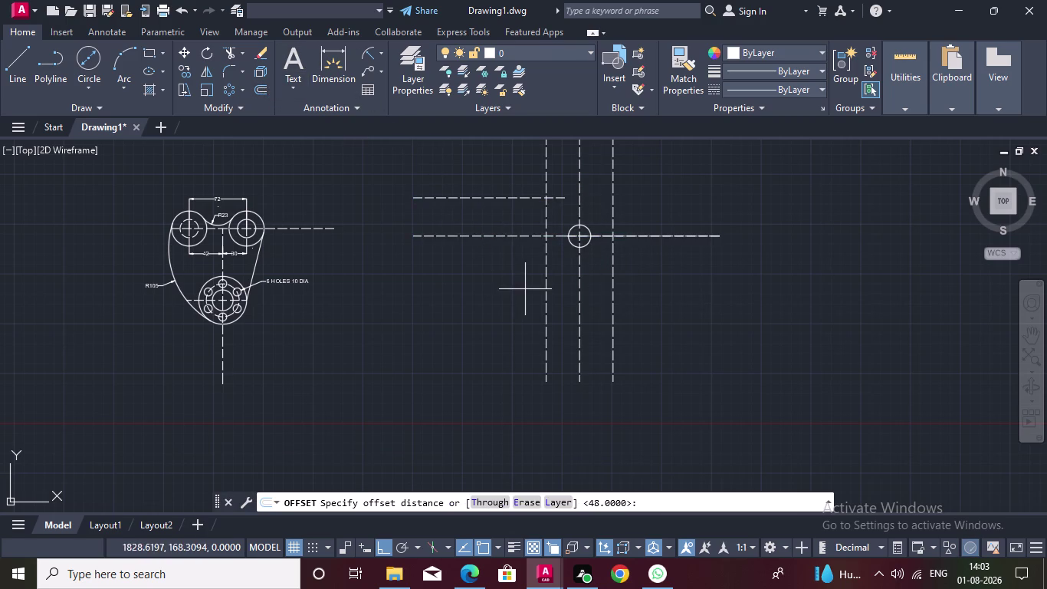
text(4)
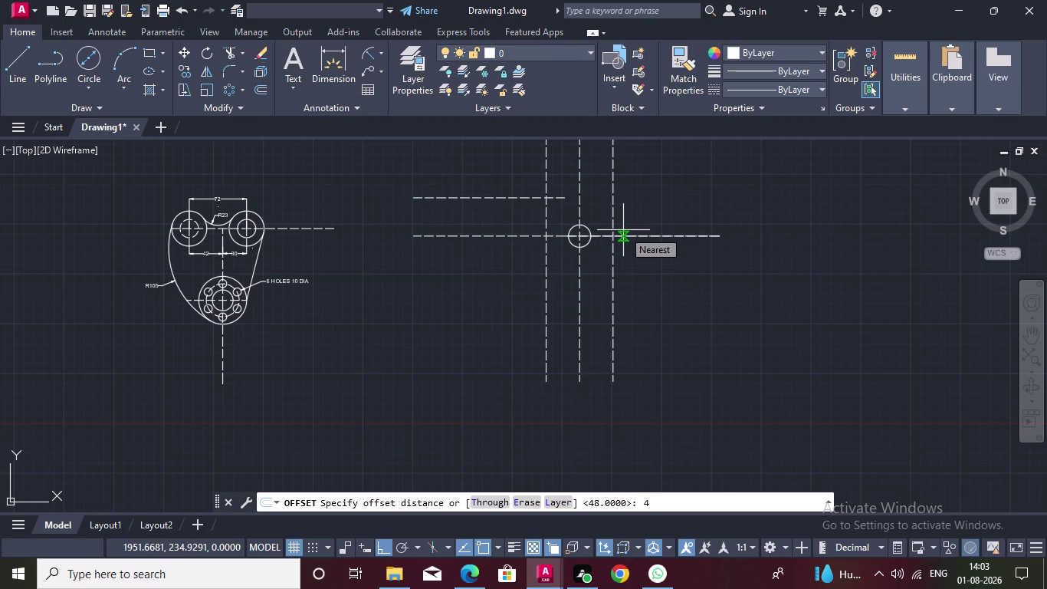
text(8)
key(Return)
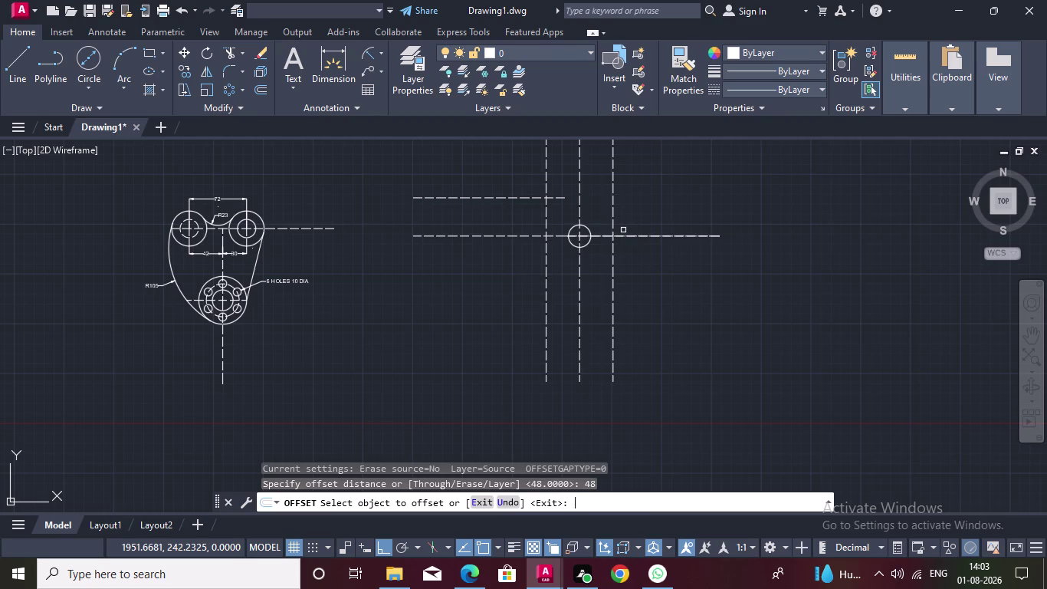
click(632, 236)
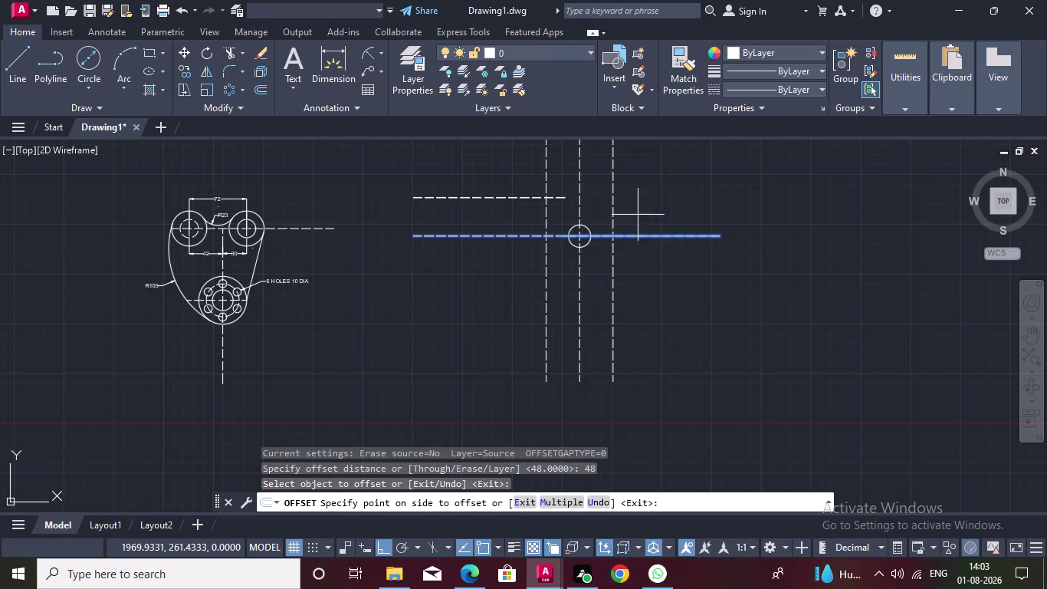
double_click(699, 198)
key(Escape)
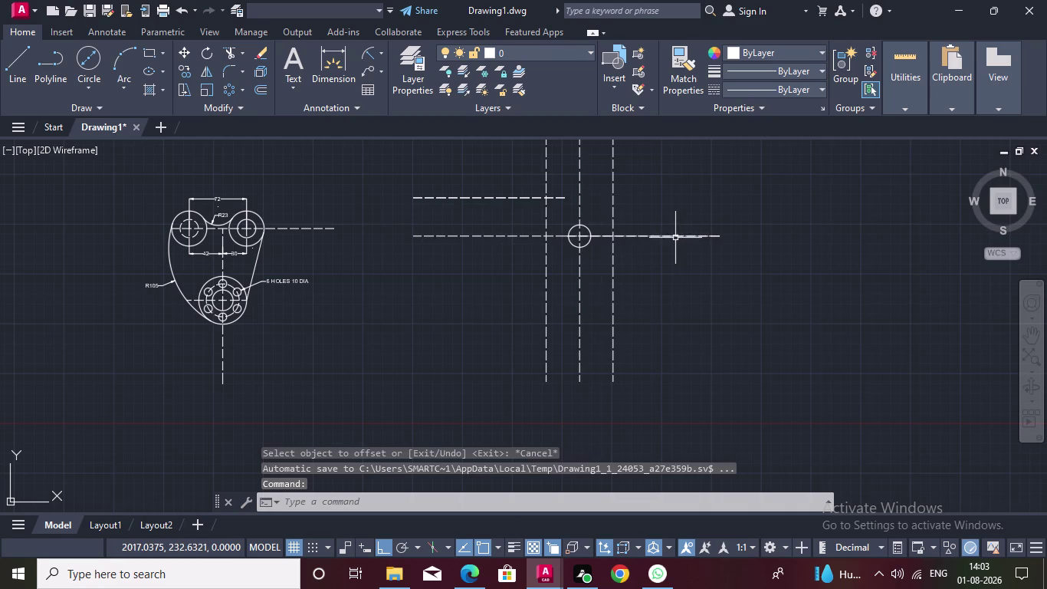
Delete the horizontal line through the circle and try removing the upper line.
click(676, 238)
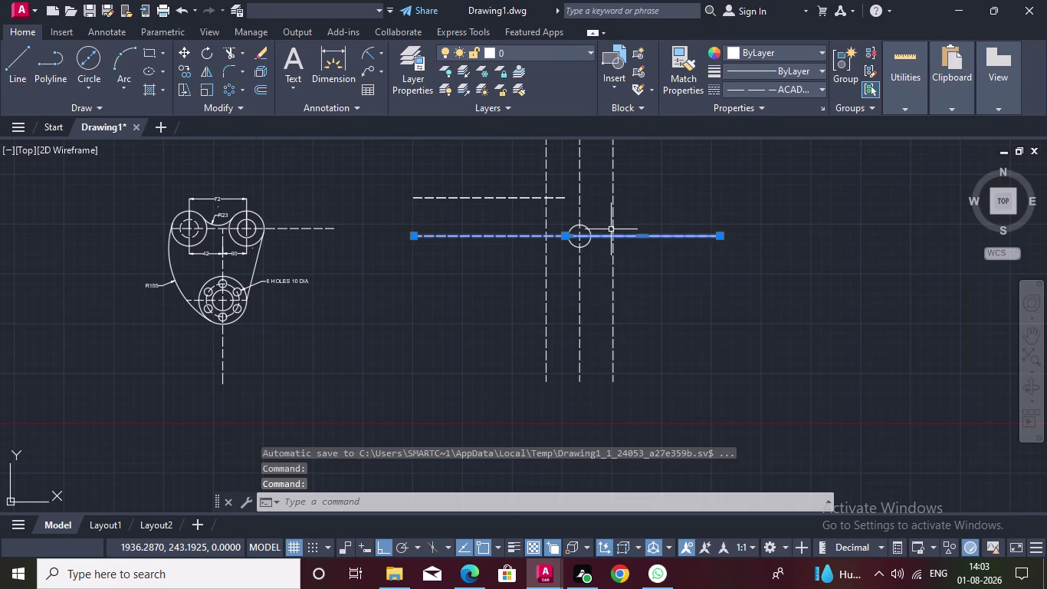
key(Delete)
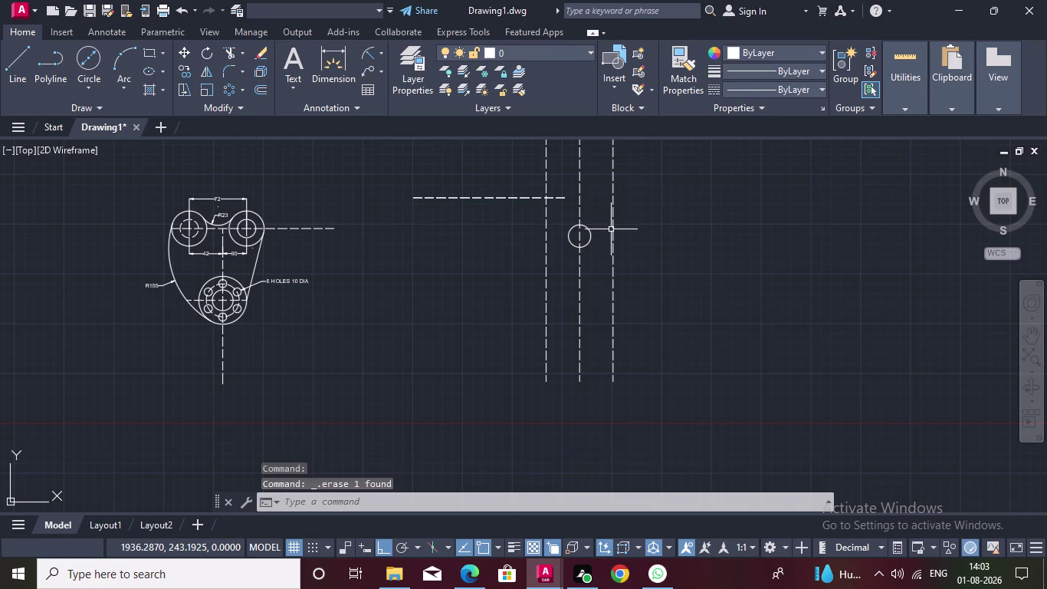
triple_click(503, 197)
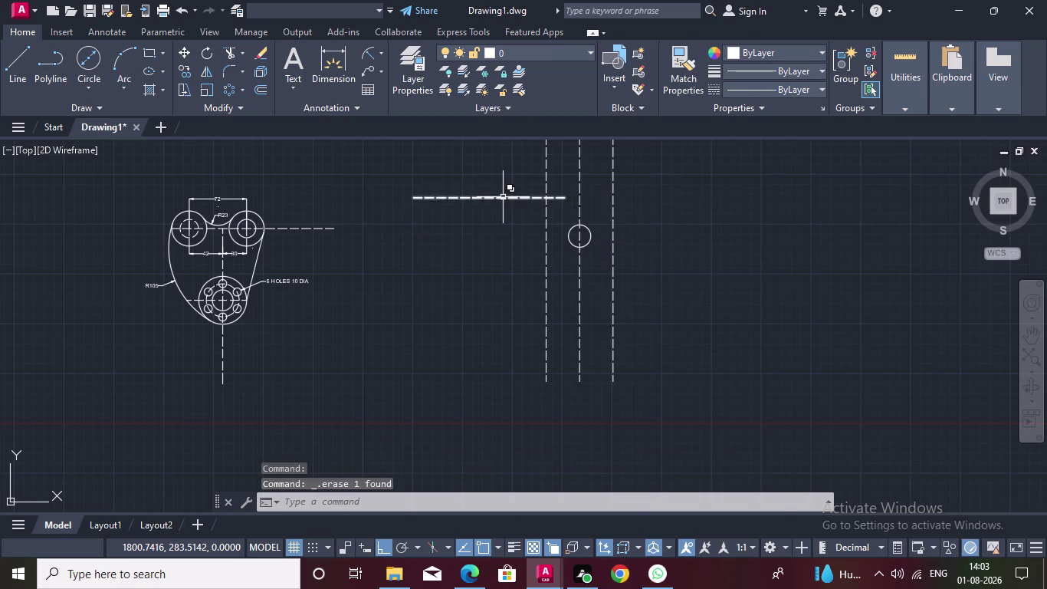
click(503, 197)
key(Delete)
key(Delete)
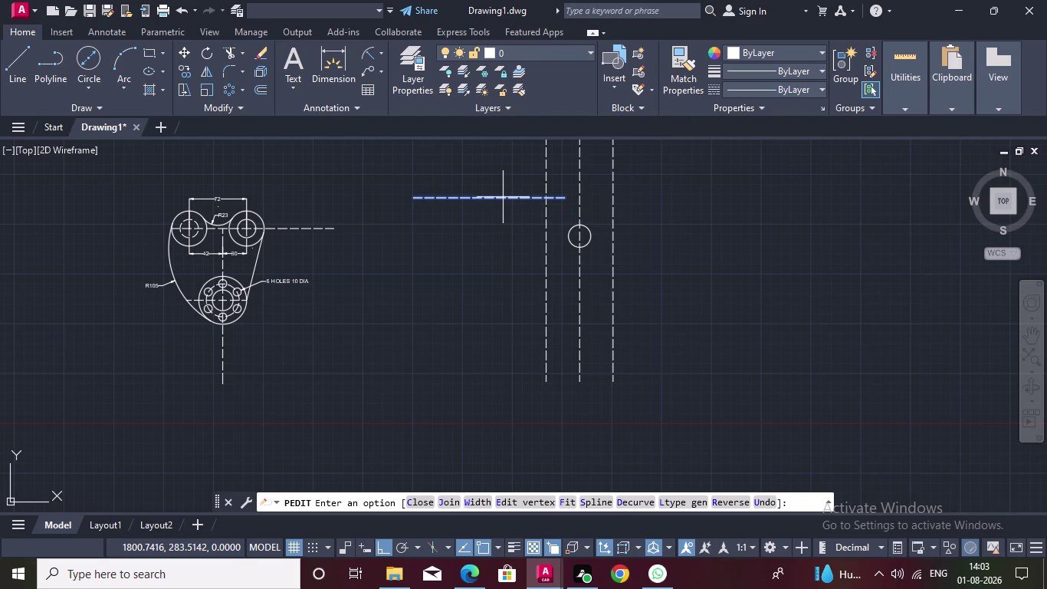
key(Delete)
key(Delete)
key(Delete)
key(Delete)
key(Escape)
key(Delete)
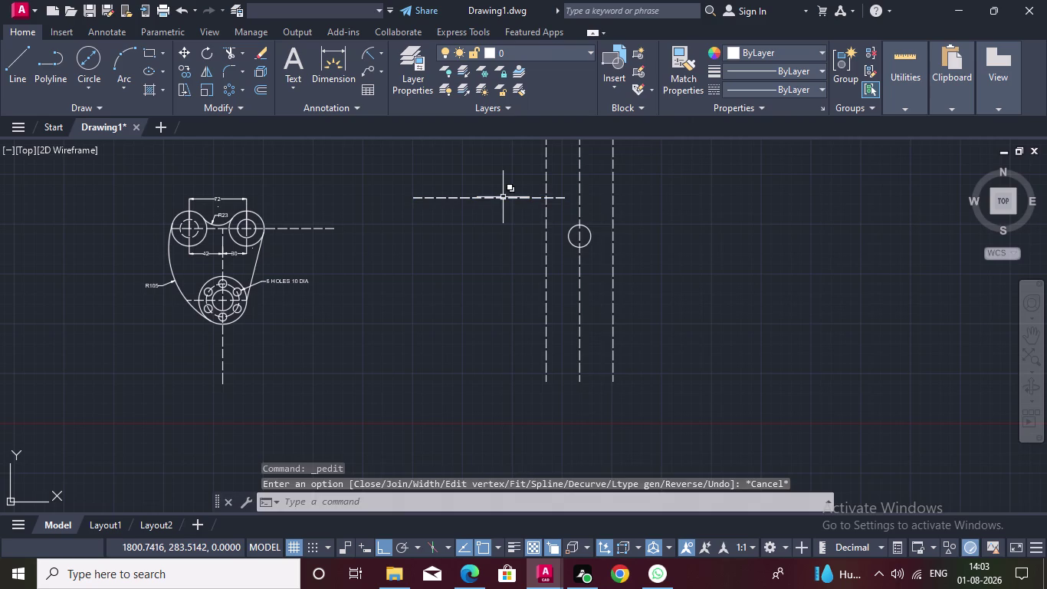
Delete the overlapping upper short dashed lines.
click(497, 199)
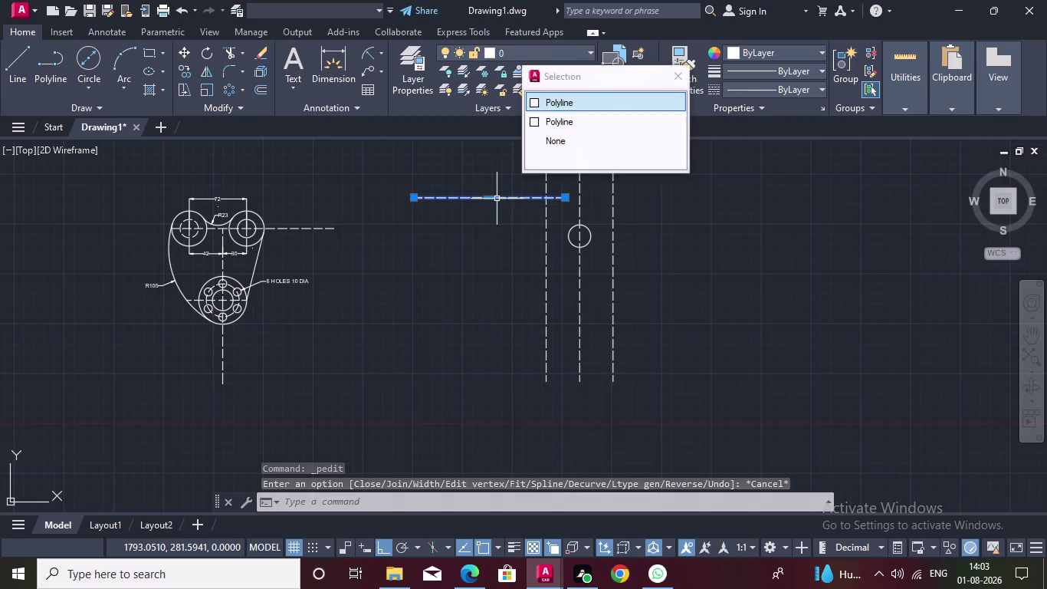
key(Delete)
key(Delete)
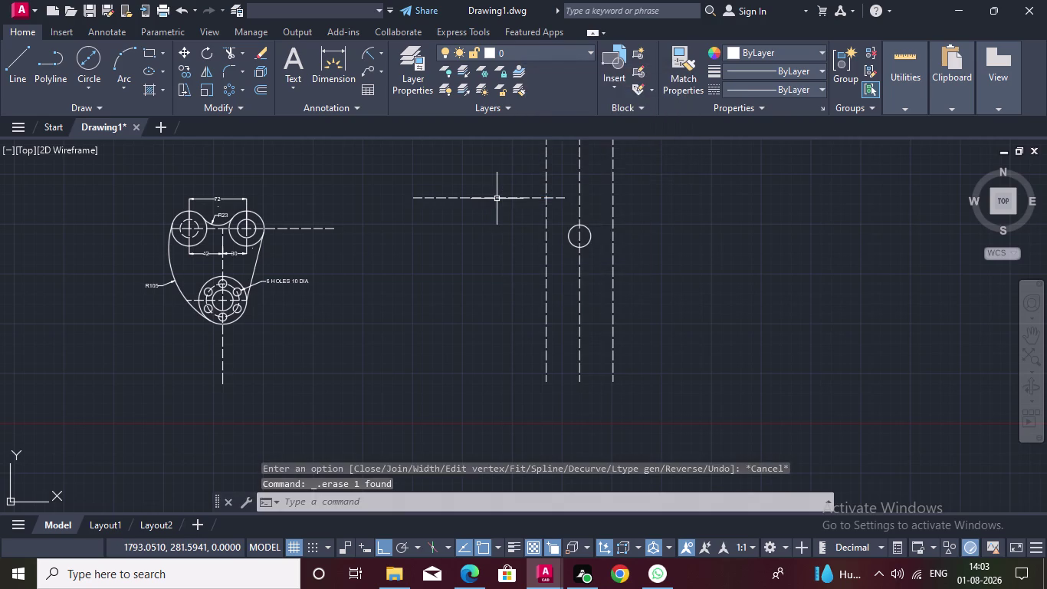
click(496, 198)
key(Delete)
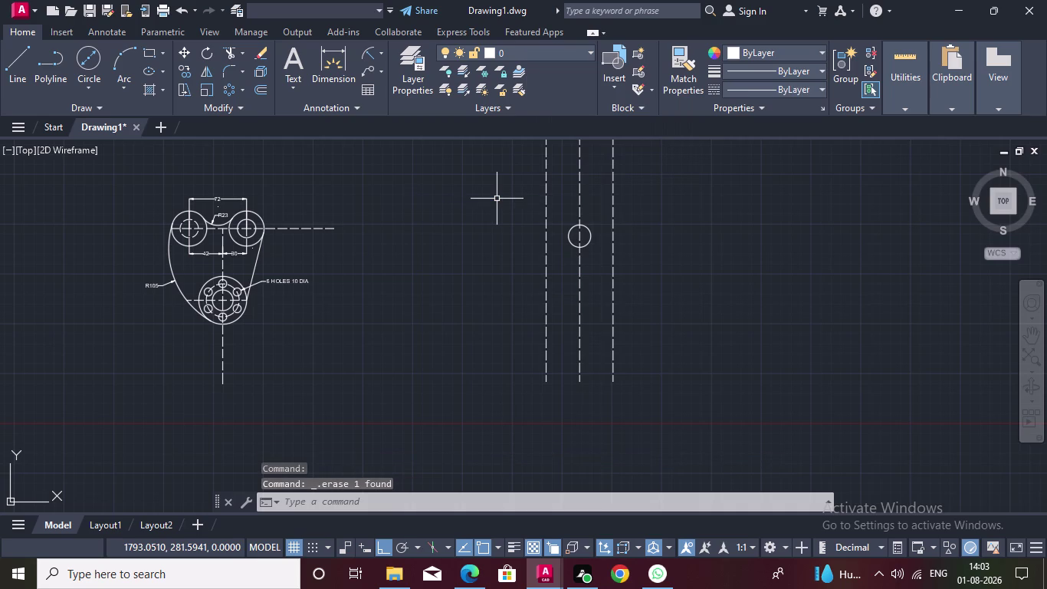
click(10, 68)
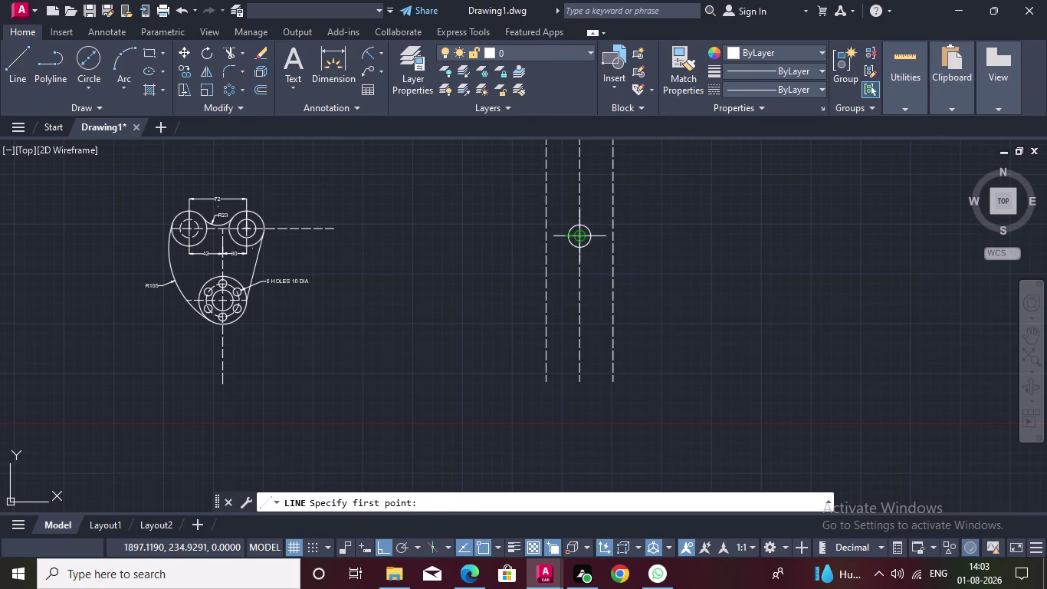
Draw two horizontal lines from the circle centre, one leftward and one rightward.
click(578, 238)
click(352, 233)
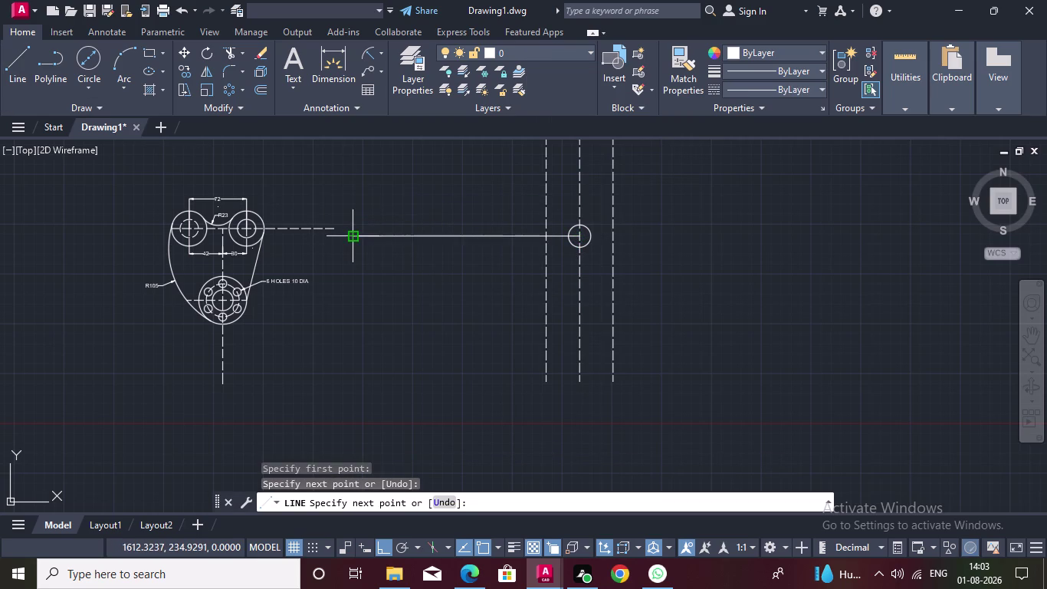
key(Escape)
key(space)
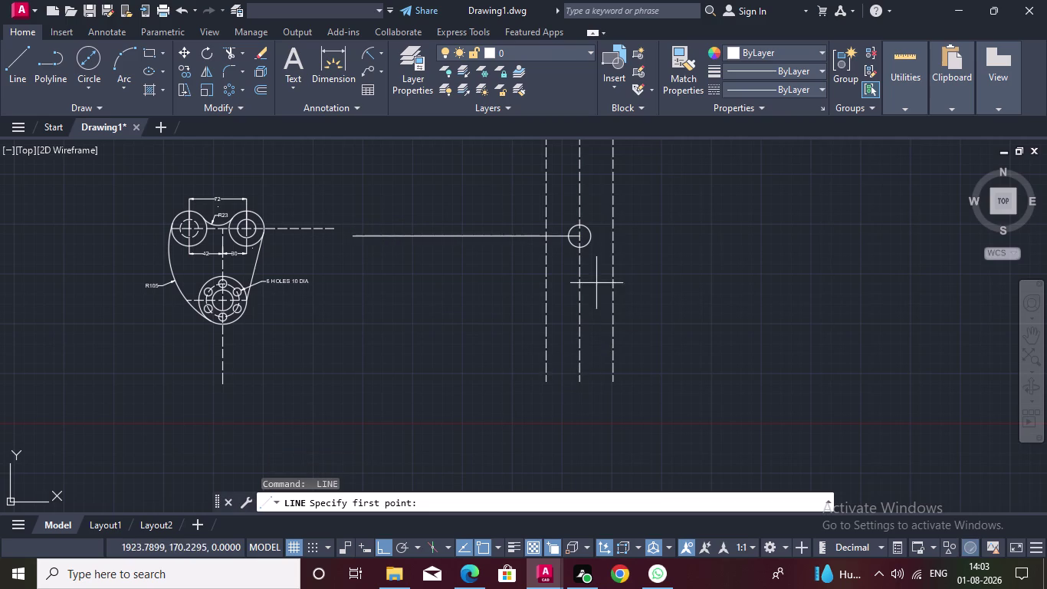
scroll(up, 3)
click(577, 238)
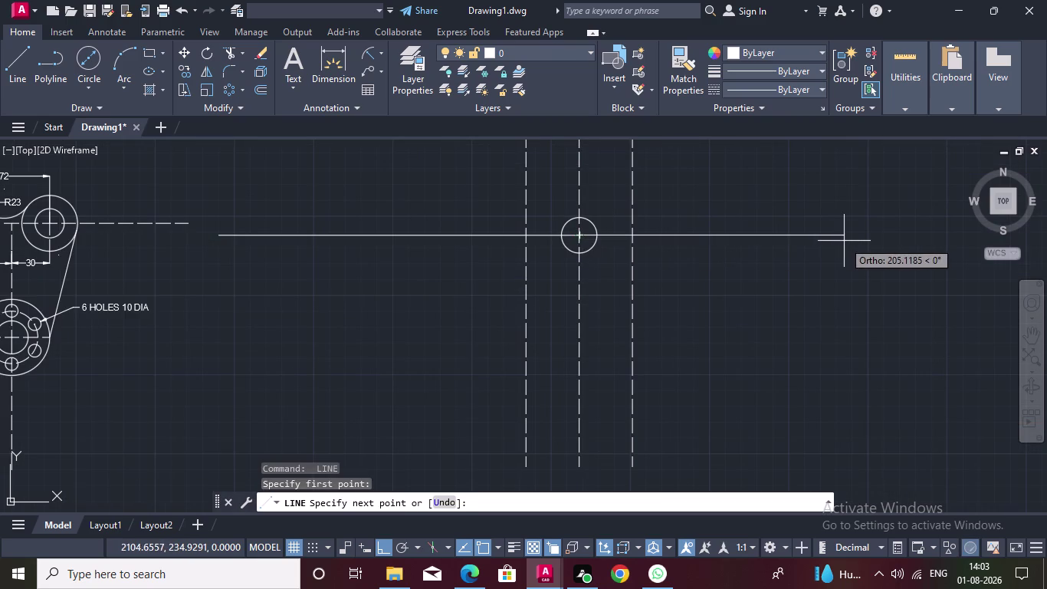
click(904, 245)
key(Escape)
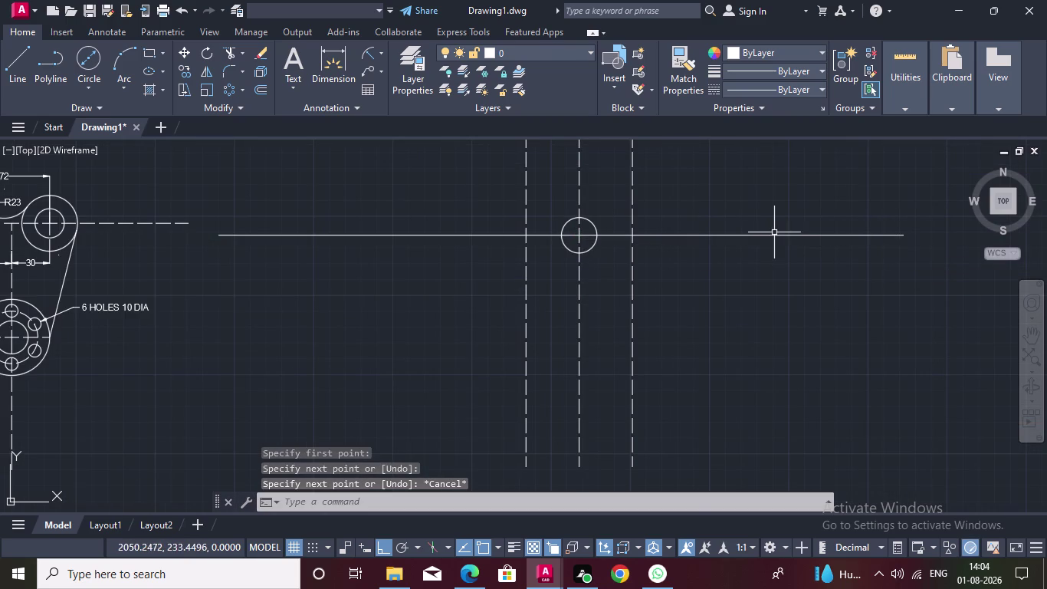
Join the two halves and set the line to ACAD_ISO02W100 dashed linetype.
click(775, 235)
click(349, 234)
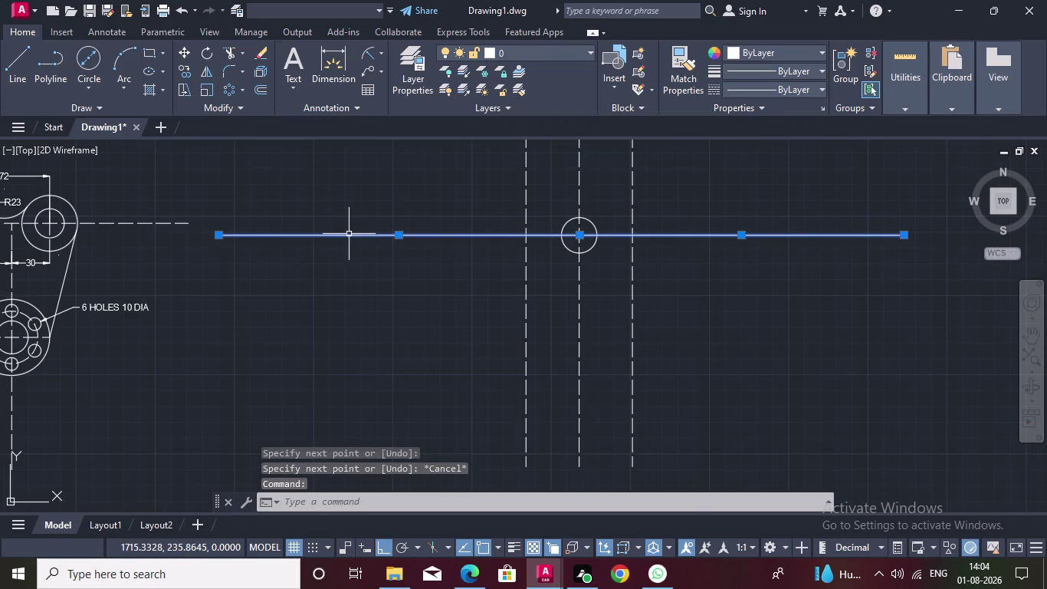
key(j)
key(Return)
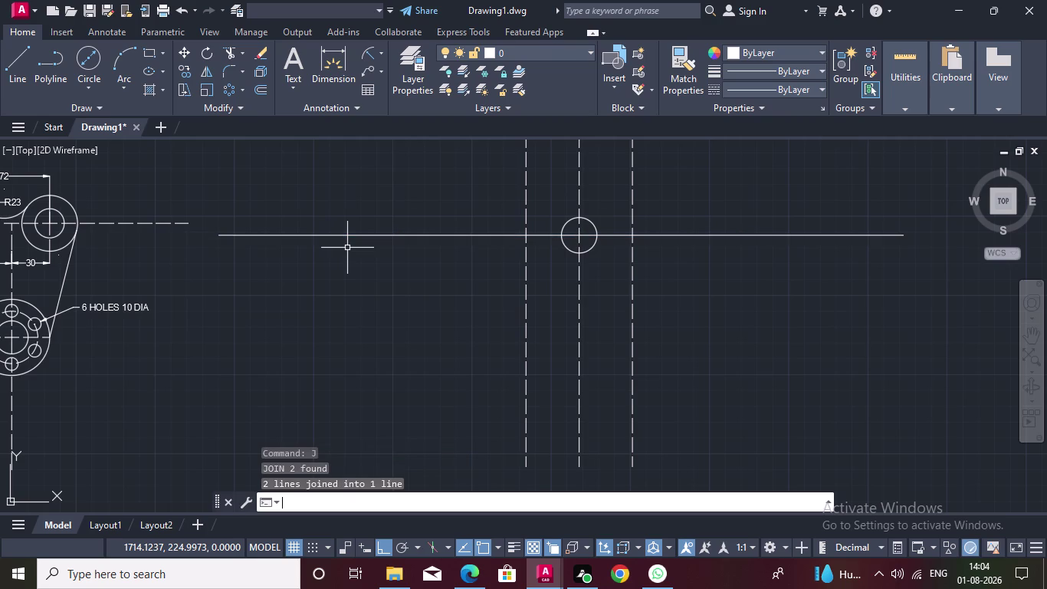
click(616, 234)
click(819, 87)
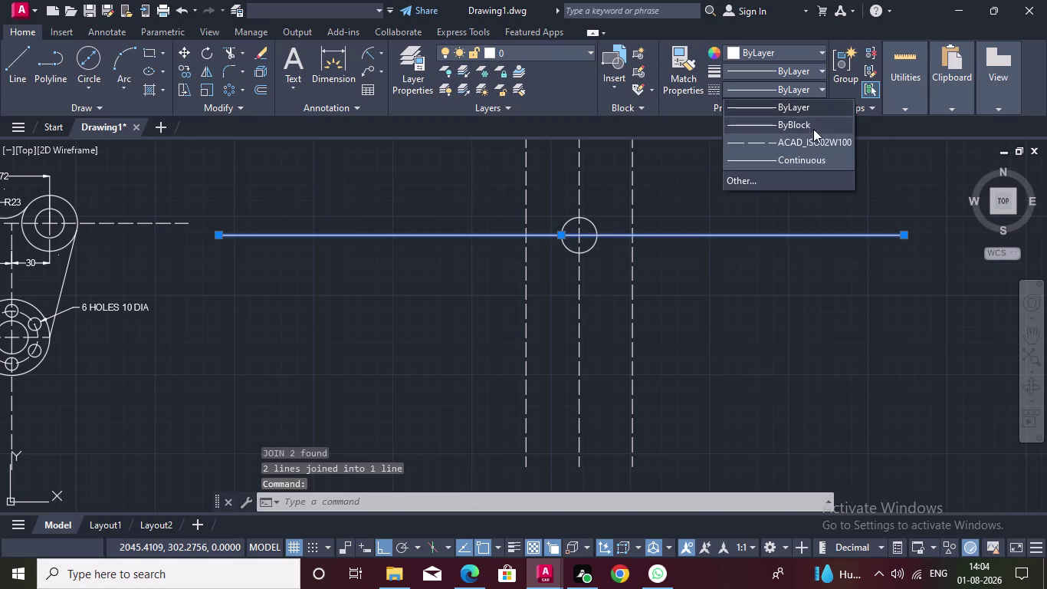
double_click(814, 138)
key(Escape)
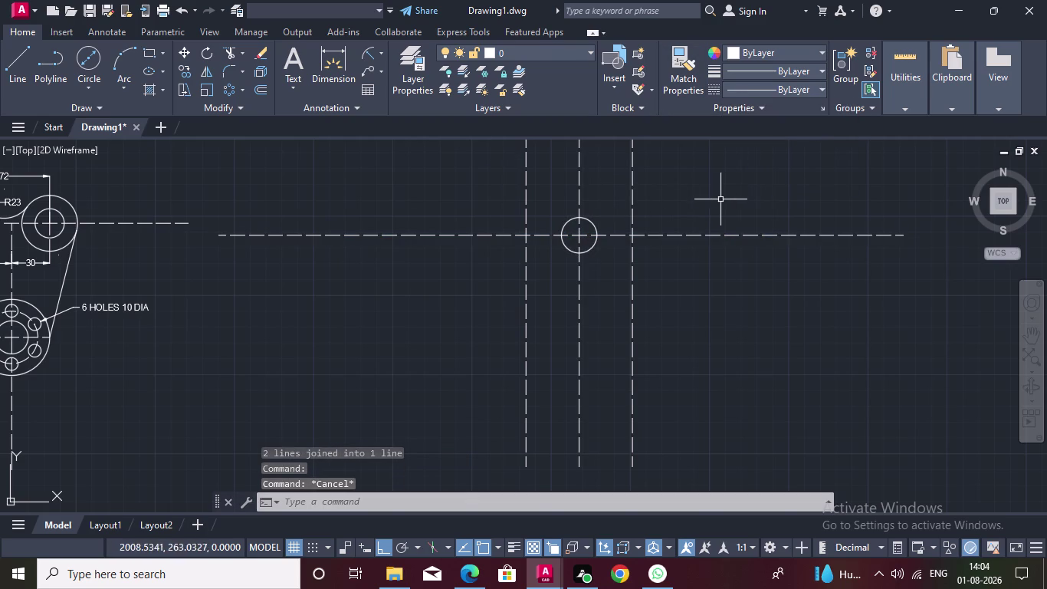
double_click(702, 237)
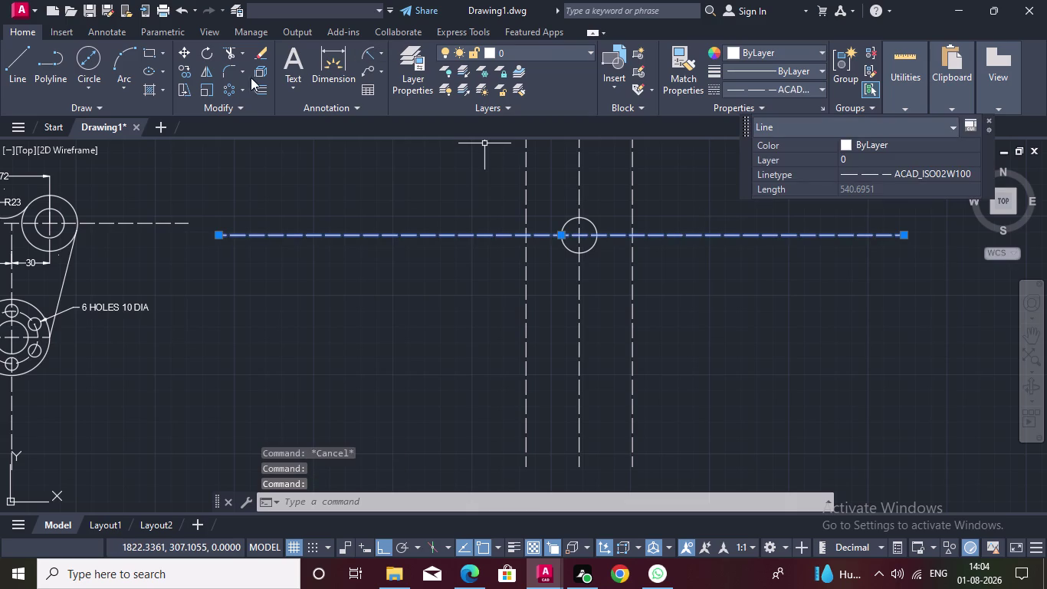
click(254, 89)
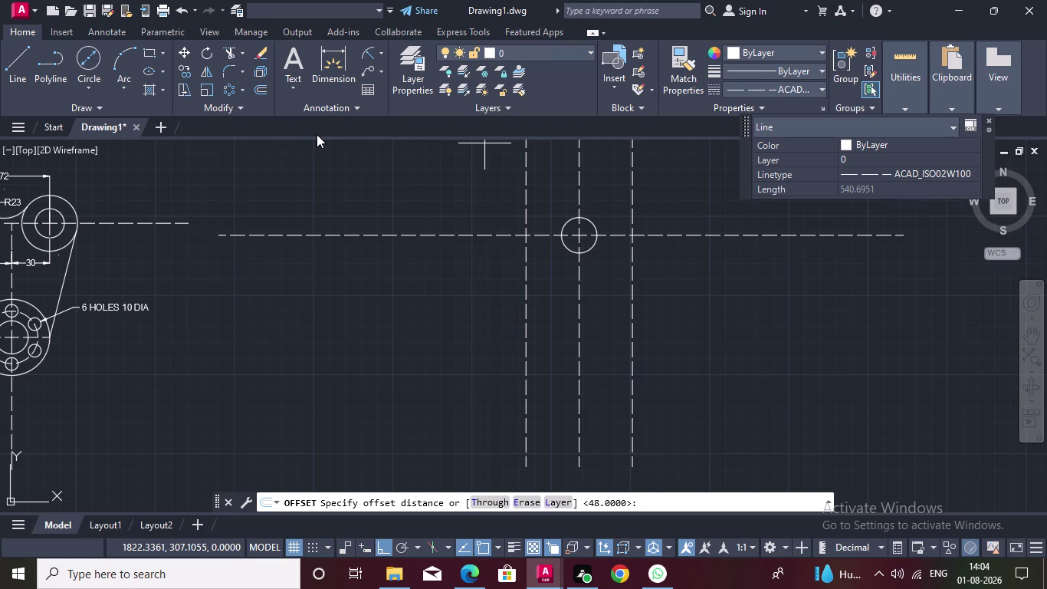
Offset the horizontal centre line 48 units upward.
text(48)
key(Return)
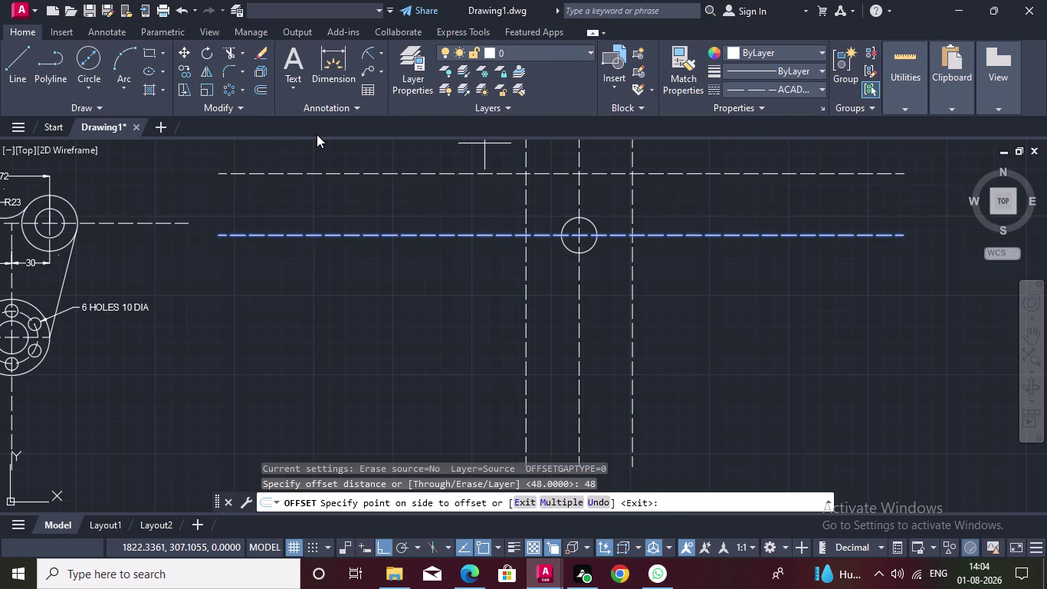
click(450, 159)
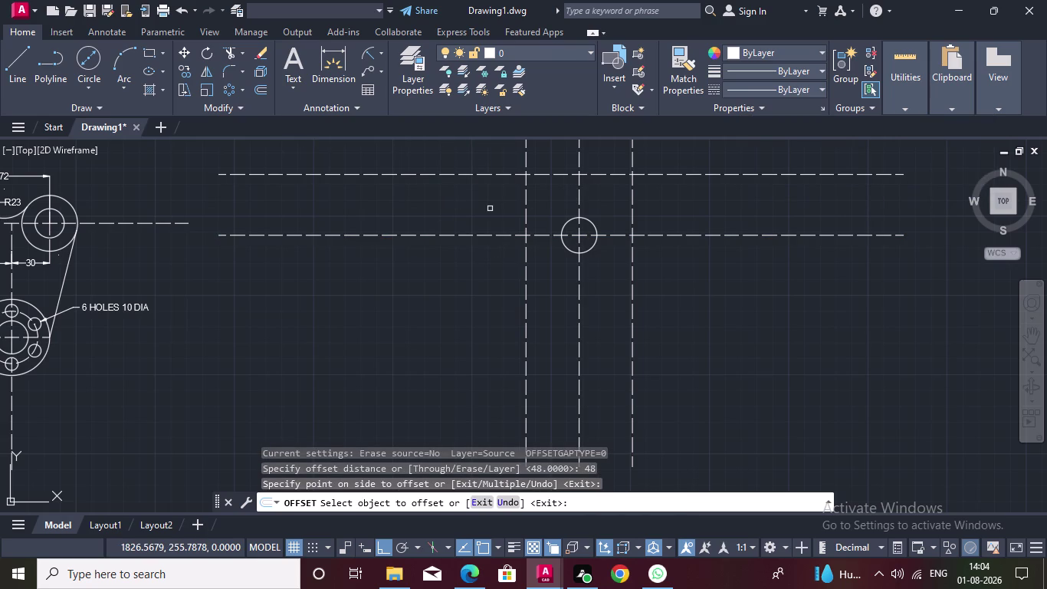
middle_drag(490, 208, 440, 280)
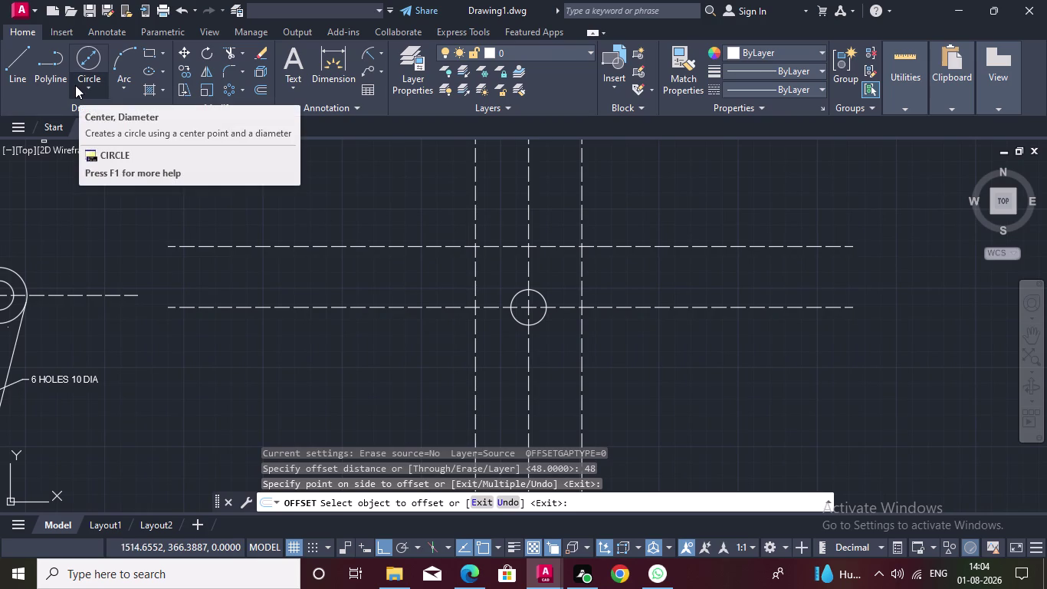
click(92, 54)
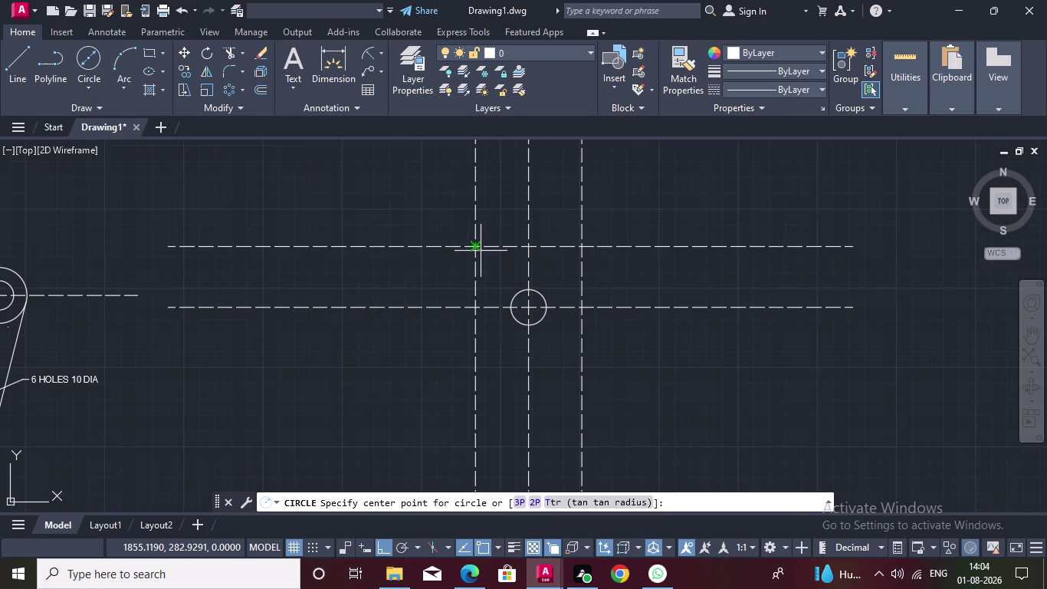
Draw a 22-diameter circle and a concentric 10-diameter circle at the upper-left intersection.
double_click(479, 251)
text(22)
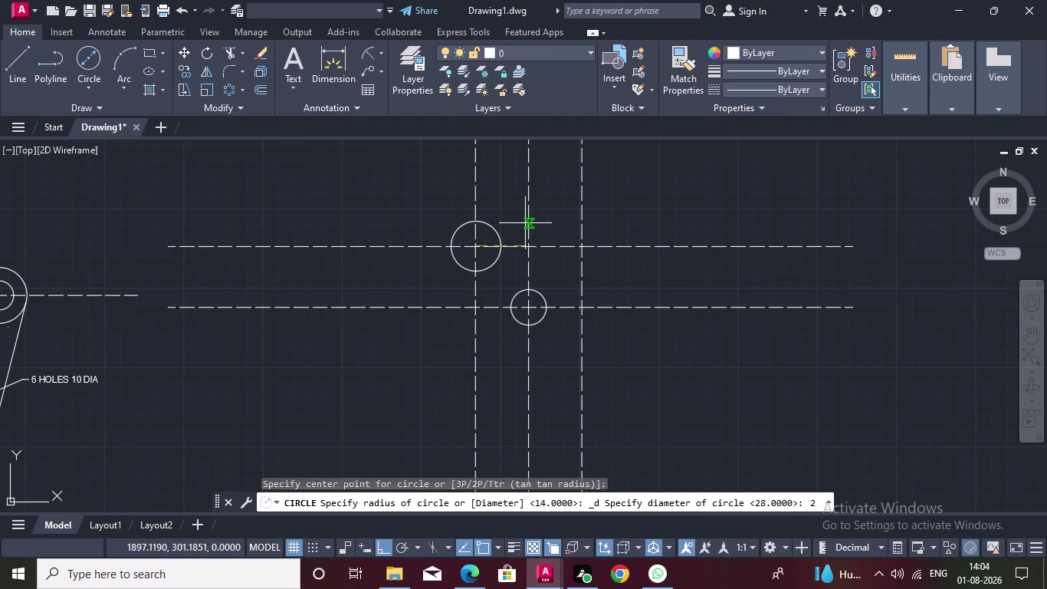
key(Return)
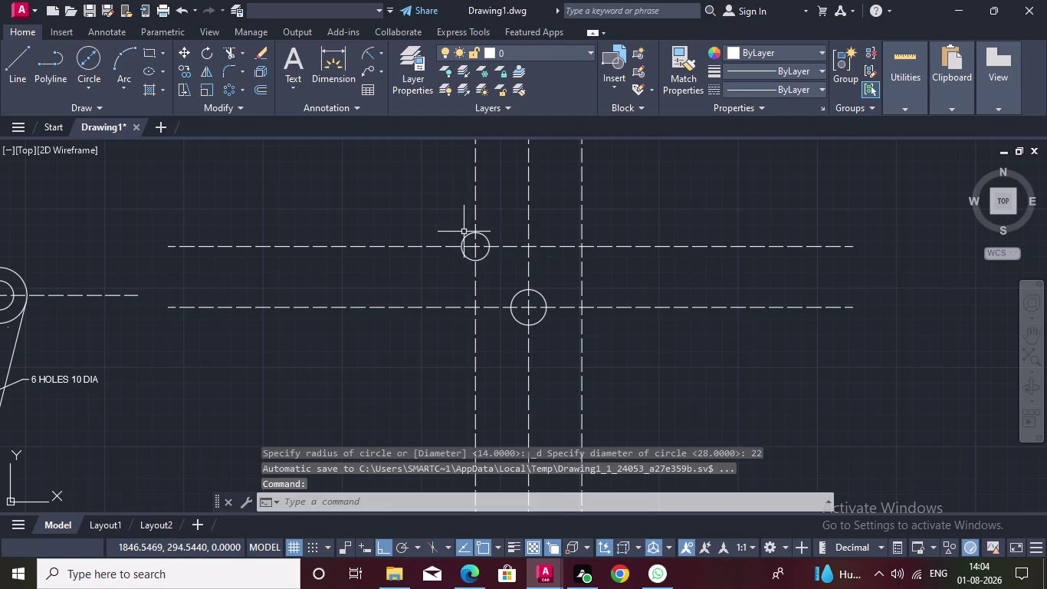
scroll(up, 3)
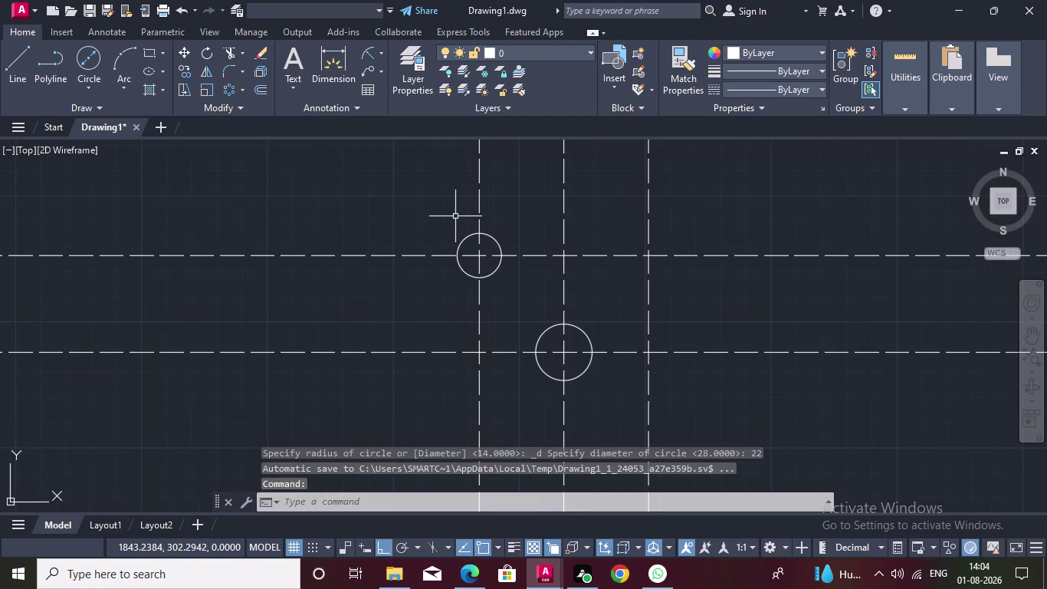
click(80, 52)
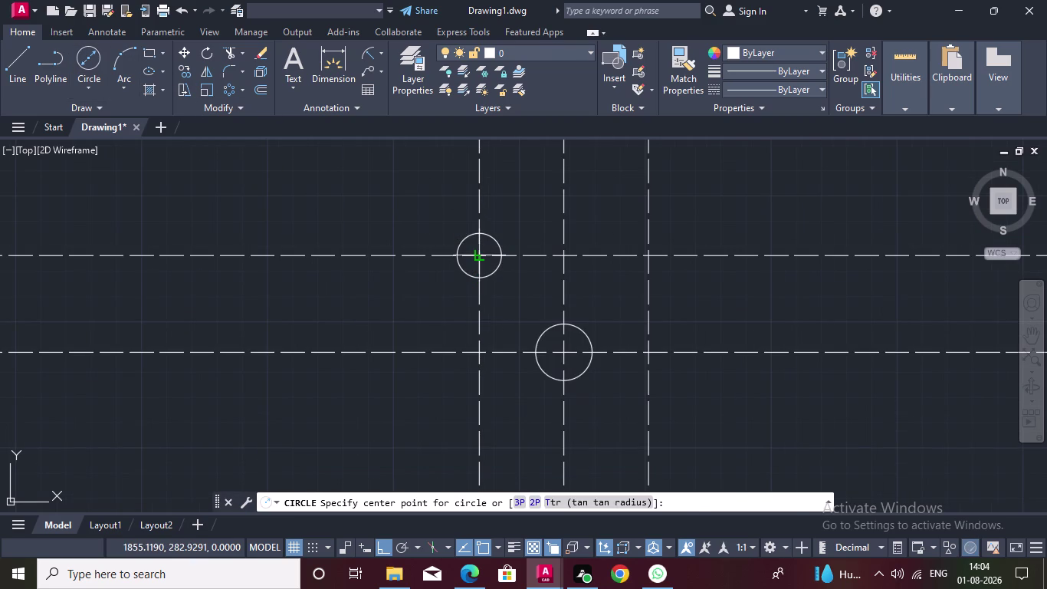
click(480, 255)
text(10)
key(Return)
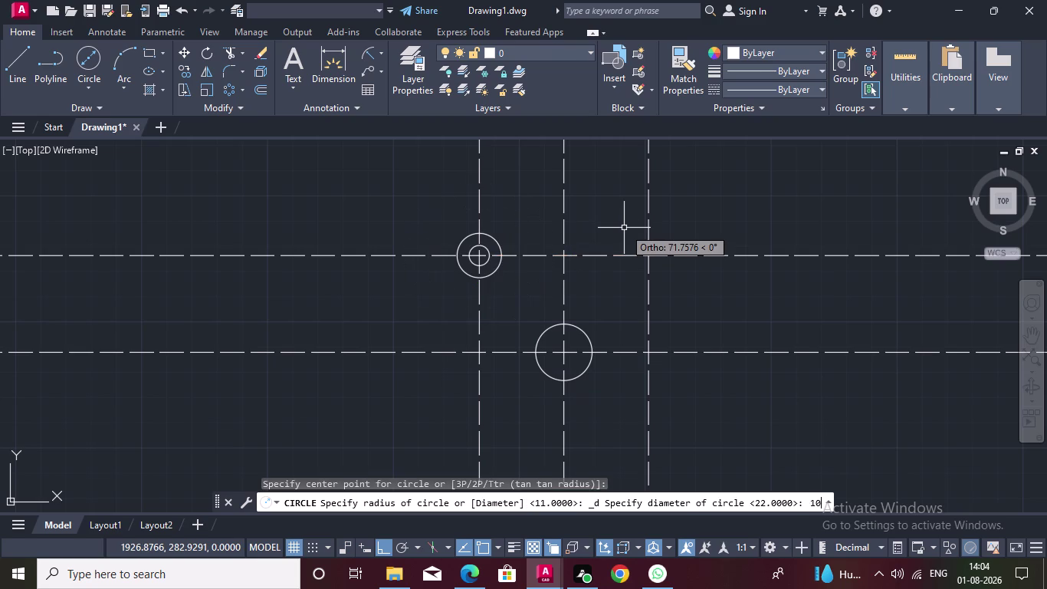
Select both concentric circles and start copying them with CO.
click(486, 250)
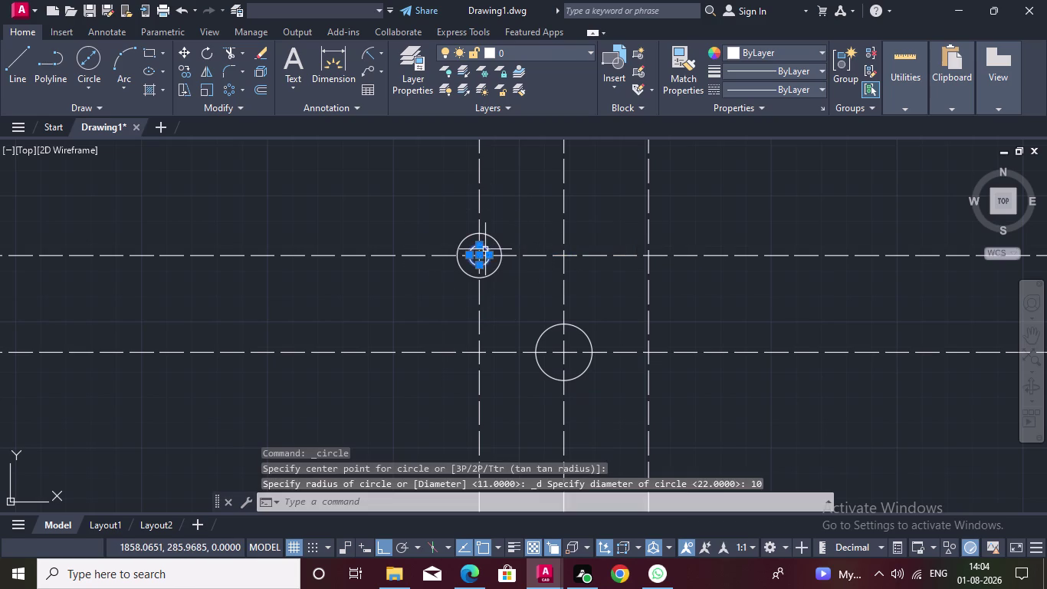
double_click(492, 239)
text(CO)
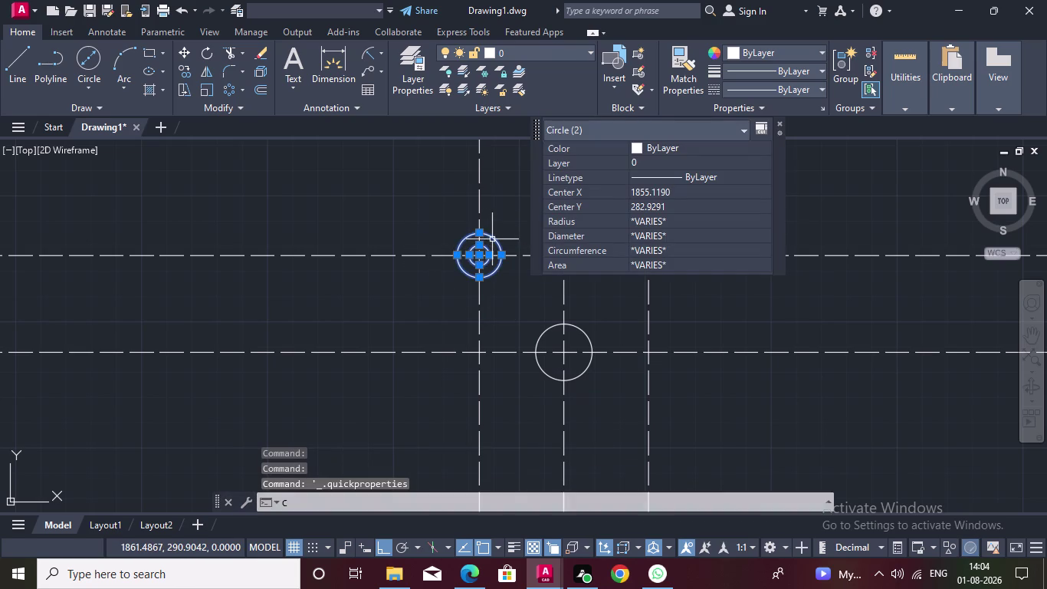
key(Return)
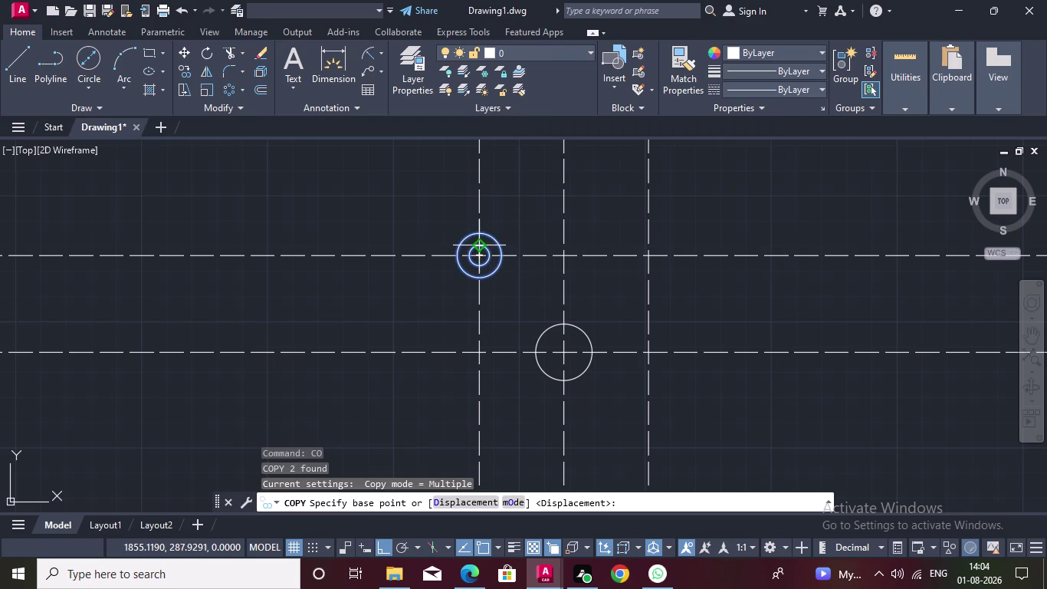
Copy the 22/10 circle pair from its centre to the upper-right intersection.
click(482, 256)
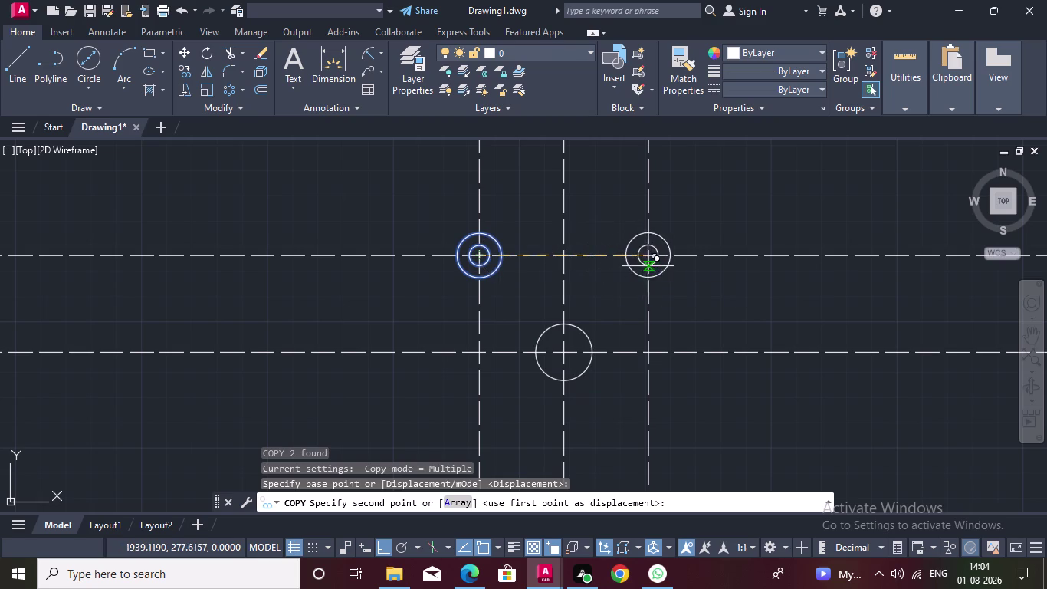
click(649, 259)
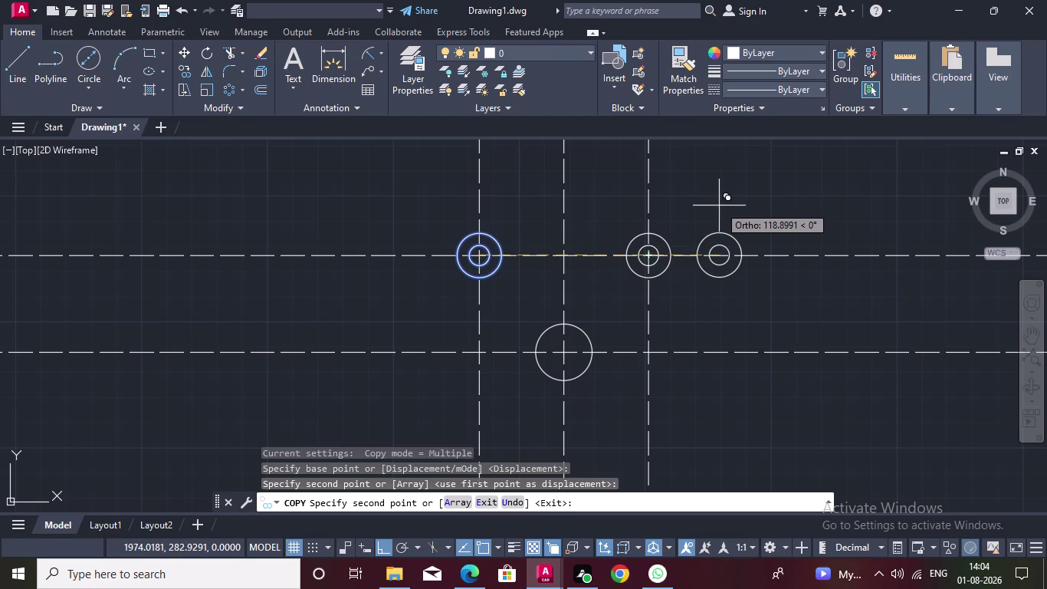
key(Escape)
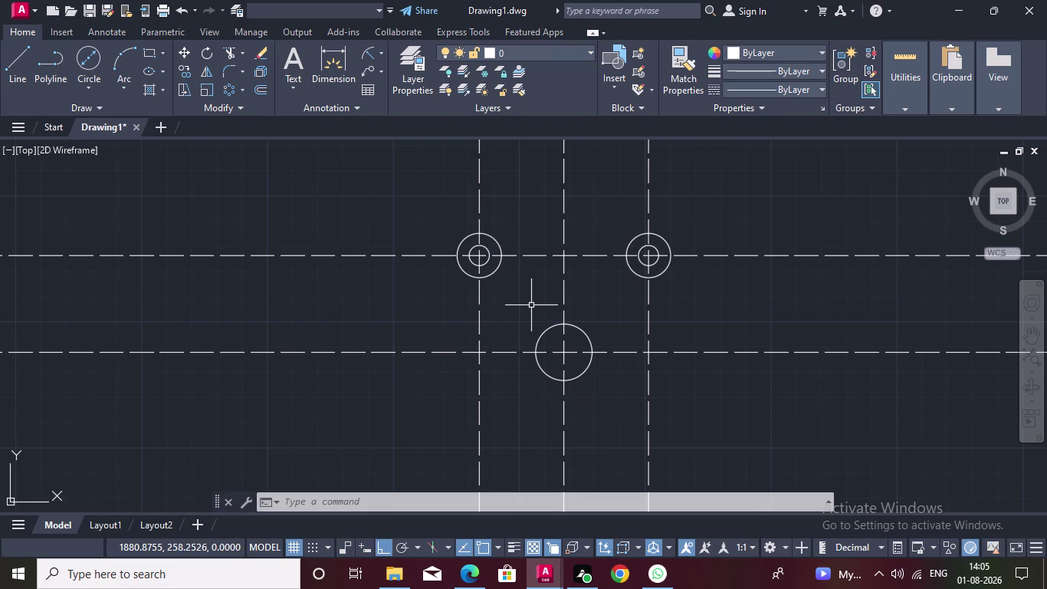
Erase all four 22- and 10-diameter circles, then select the middle vertical centre line.
click(486, 247)
double_click(494, 242)
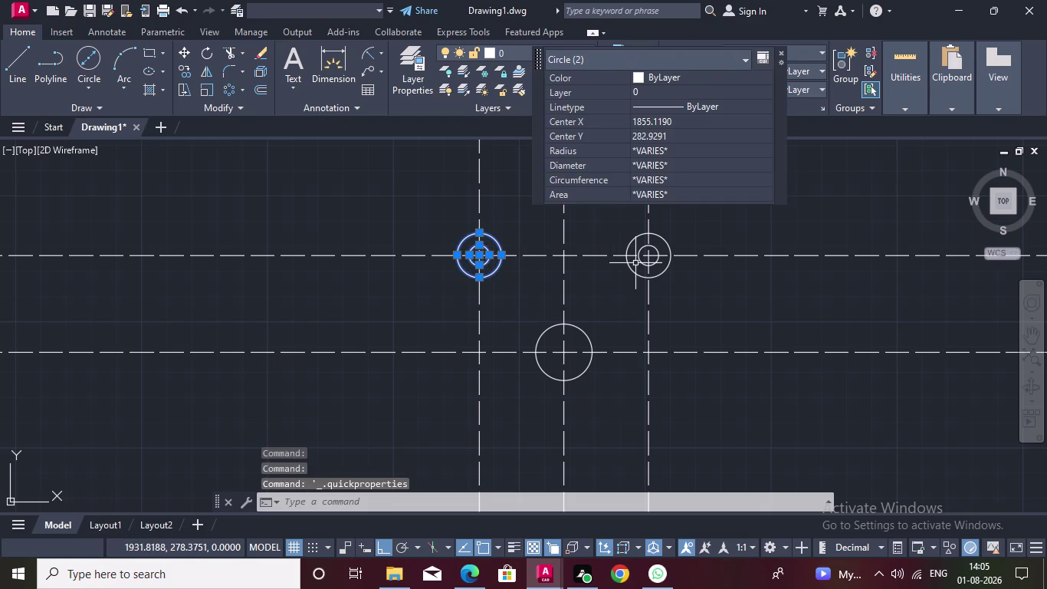
click(640, 235)
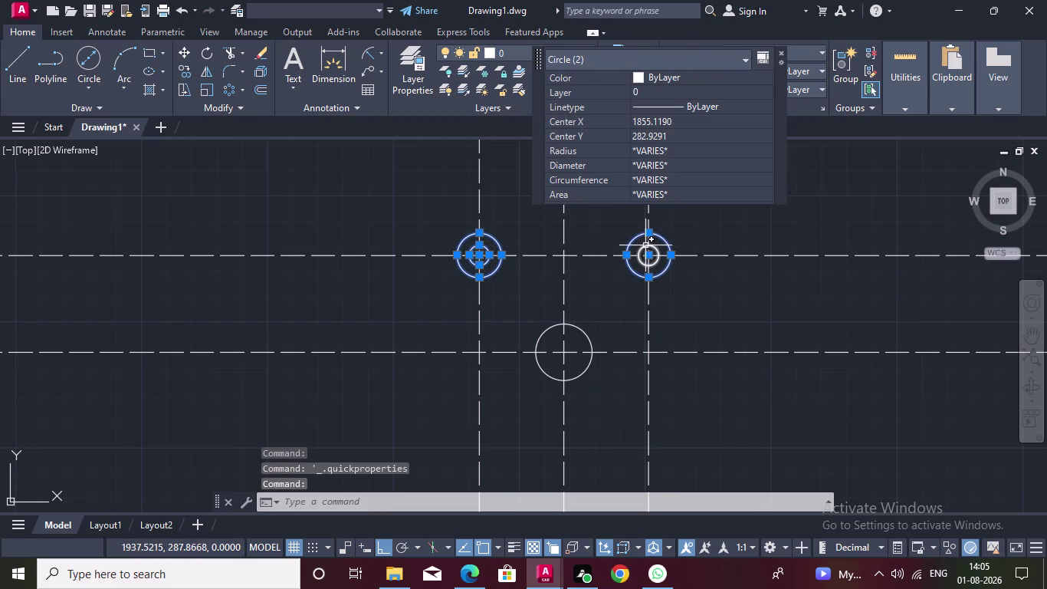
triple_click(646, 245)
key(Delete)
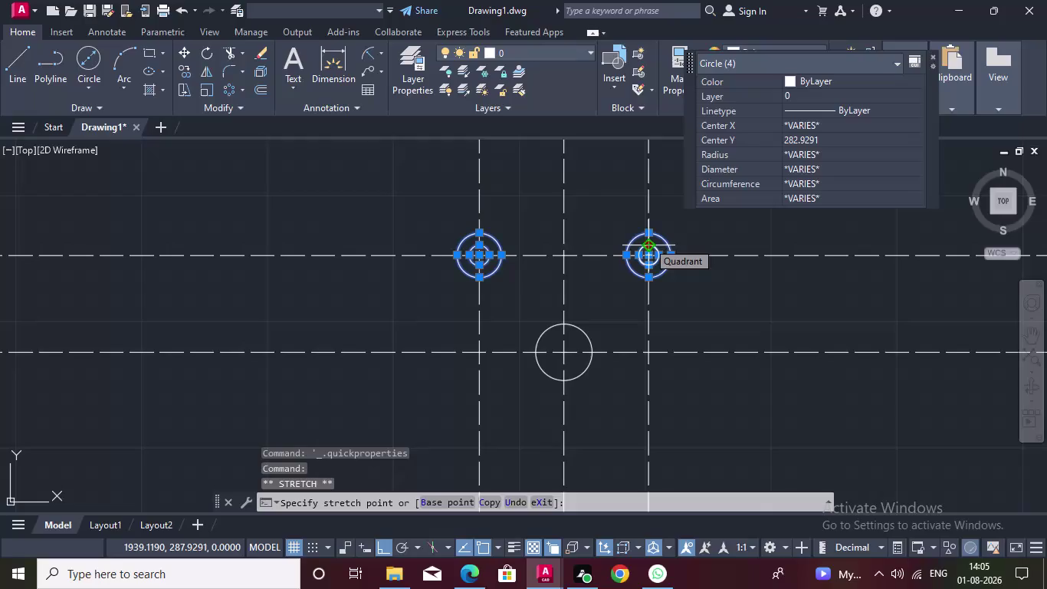
key(Escape)
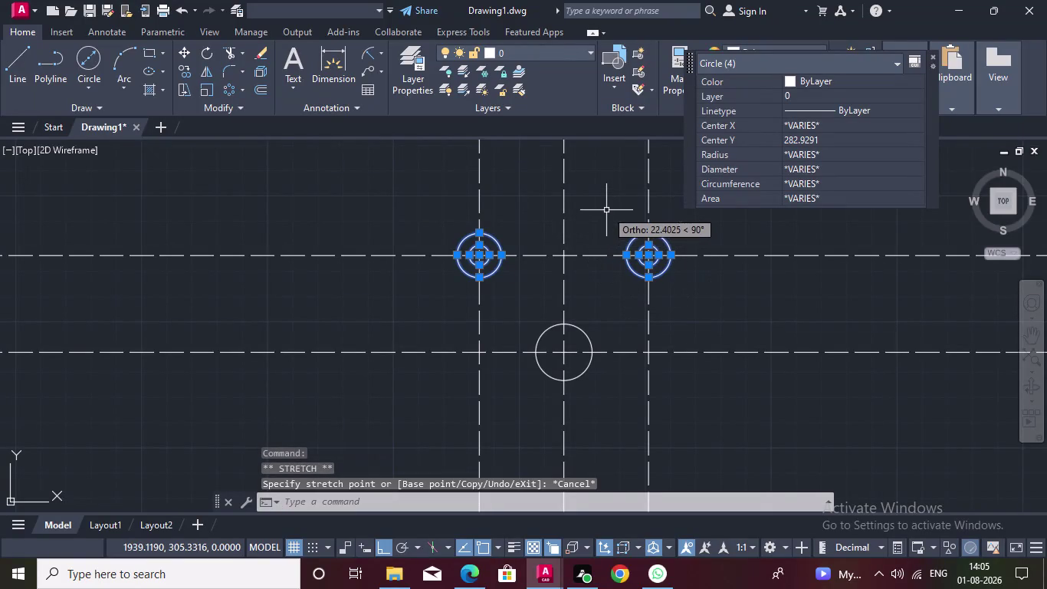
key(Delete)
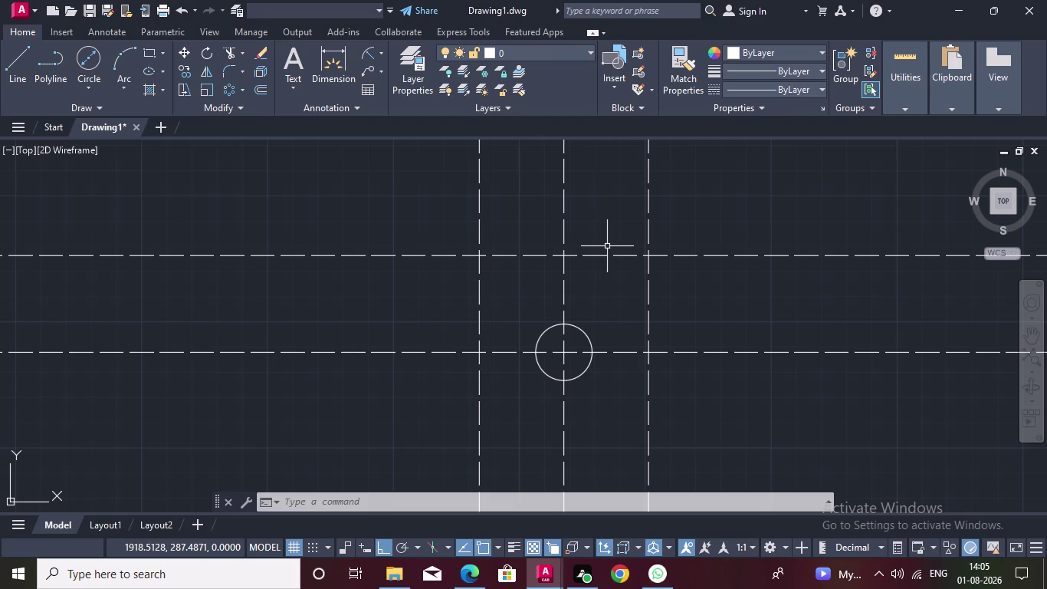
click(563, 208)
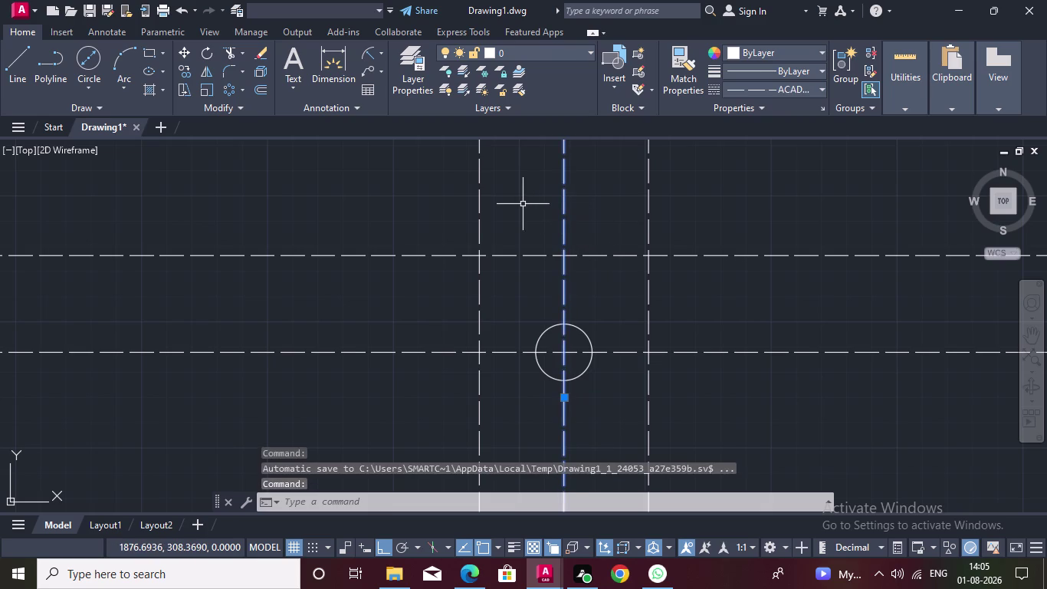
Offset the middle vertical centre line 31 units to the left and right.
key(o)
key(Return)
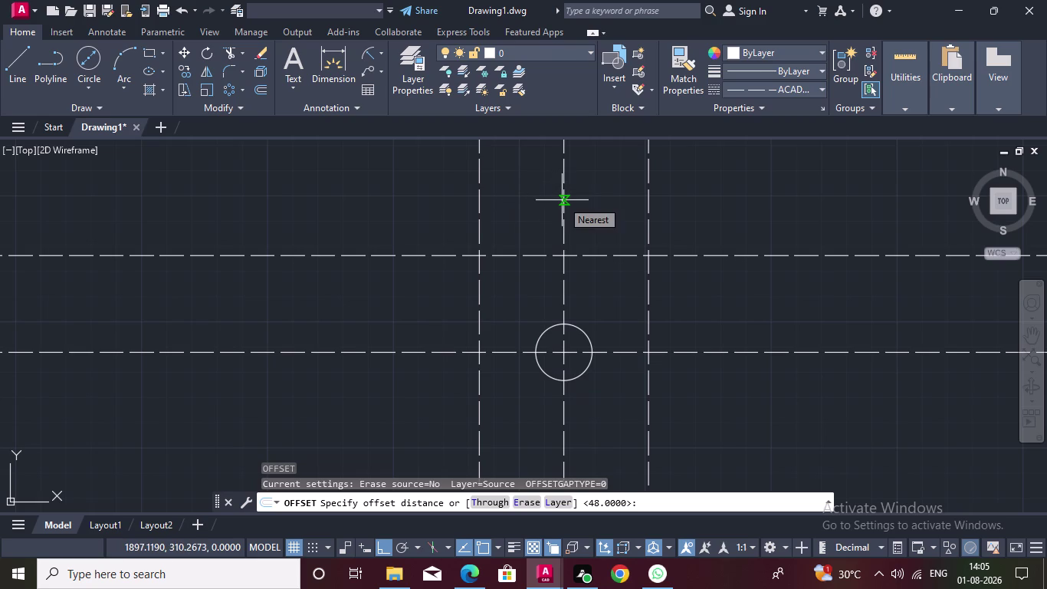
key(3)
key(1)
key(Return)
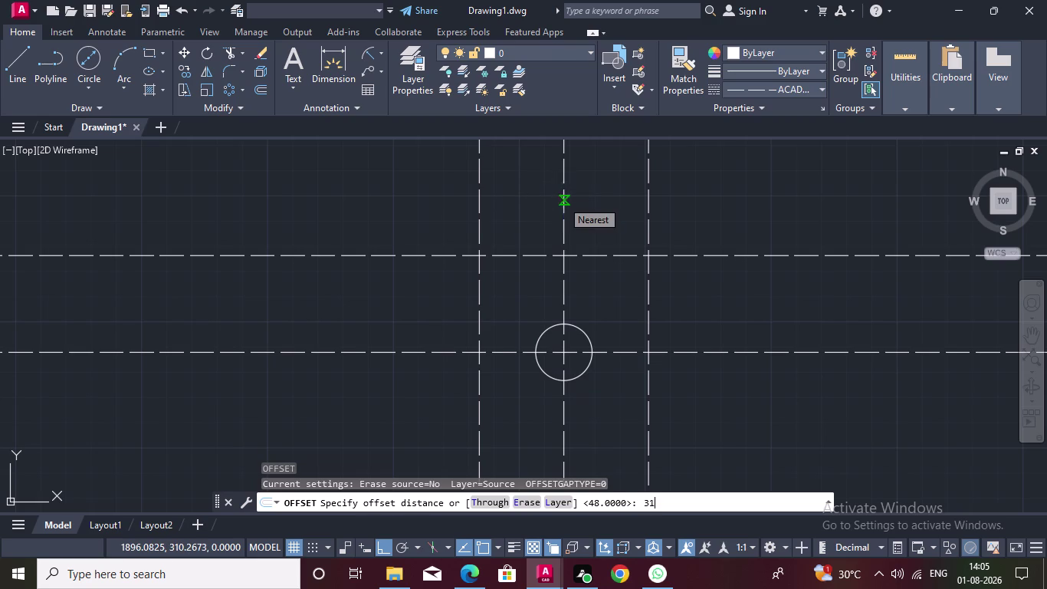
double_click(531, 188)
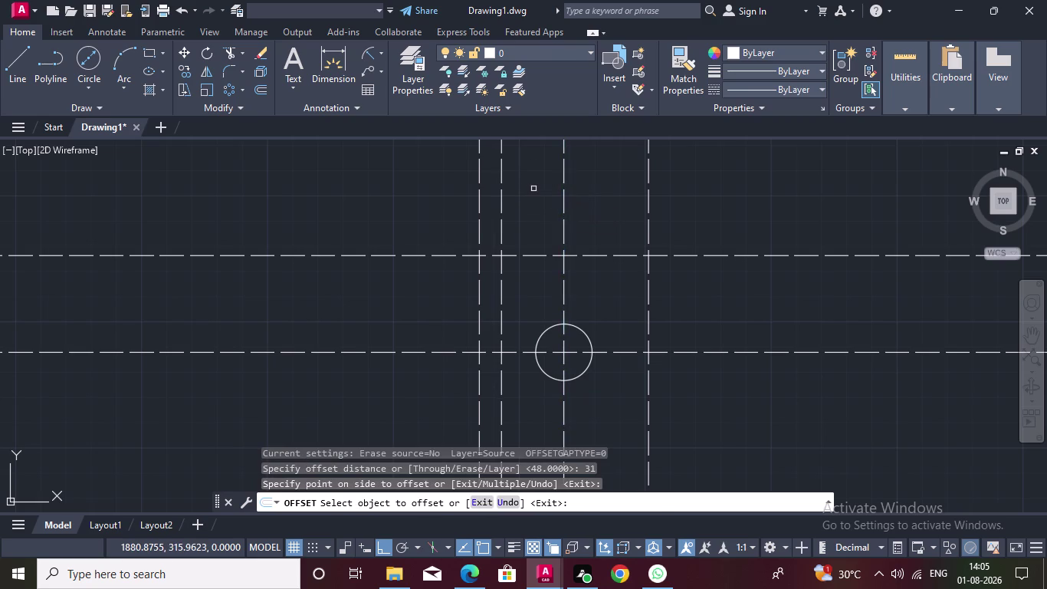
double_click(565, 201)
double_click(614, 197)
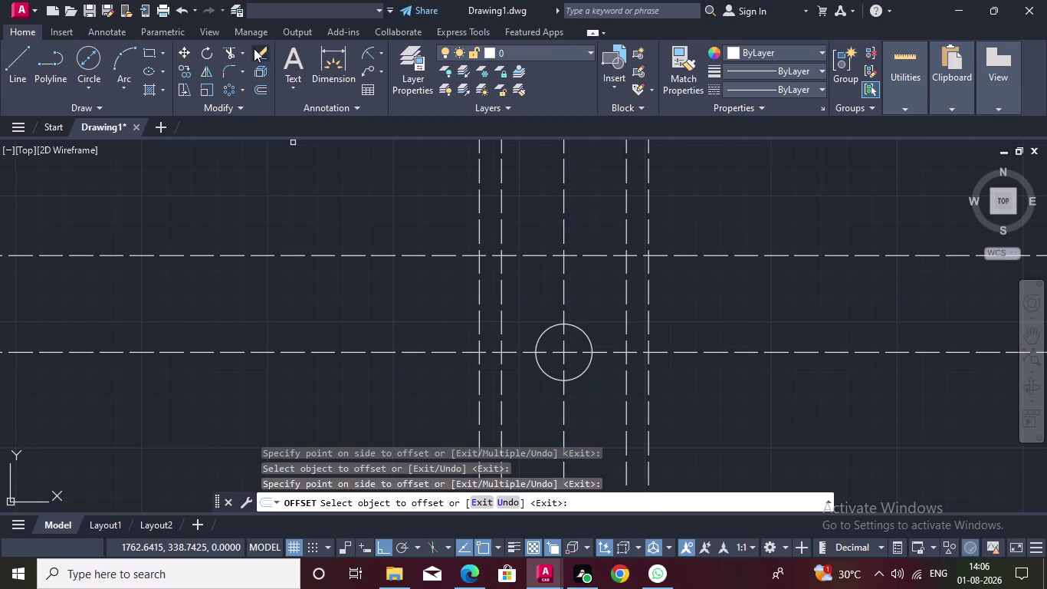
Trim the offset dashed lines below the lower horizontal centre line.
click(234, 53)
middle_drag(312, 290, 340, 202)
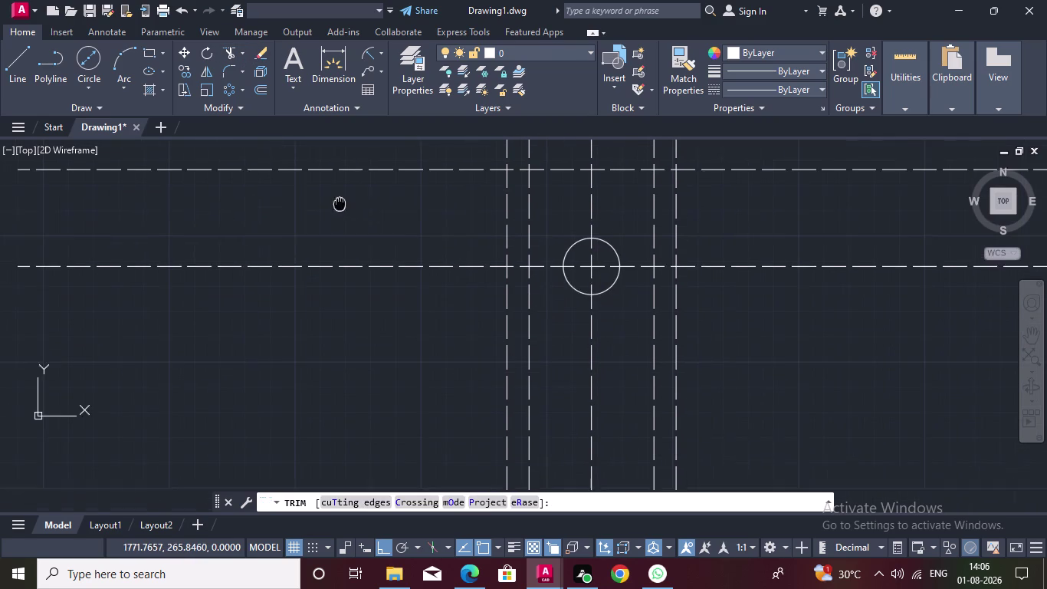
middle_drag(340, 202, 343, 198)
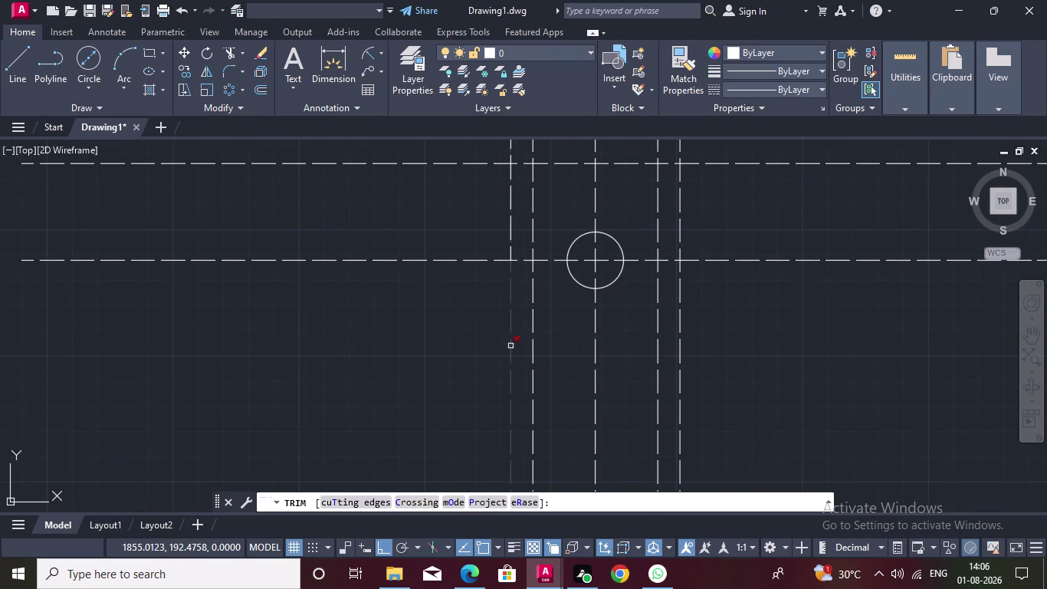
triple_click(534, 322)
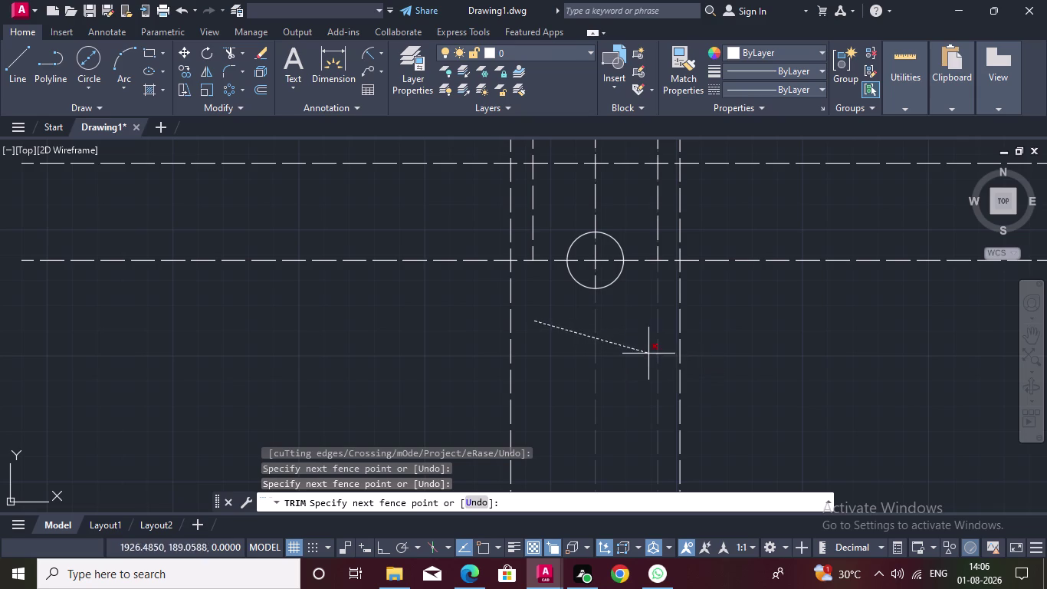
click(547, 323)
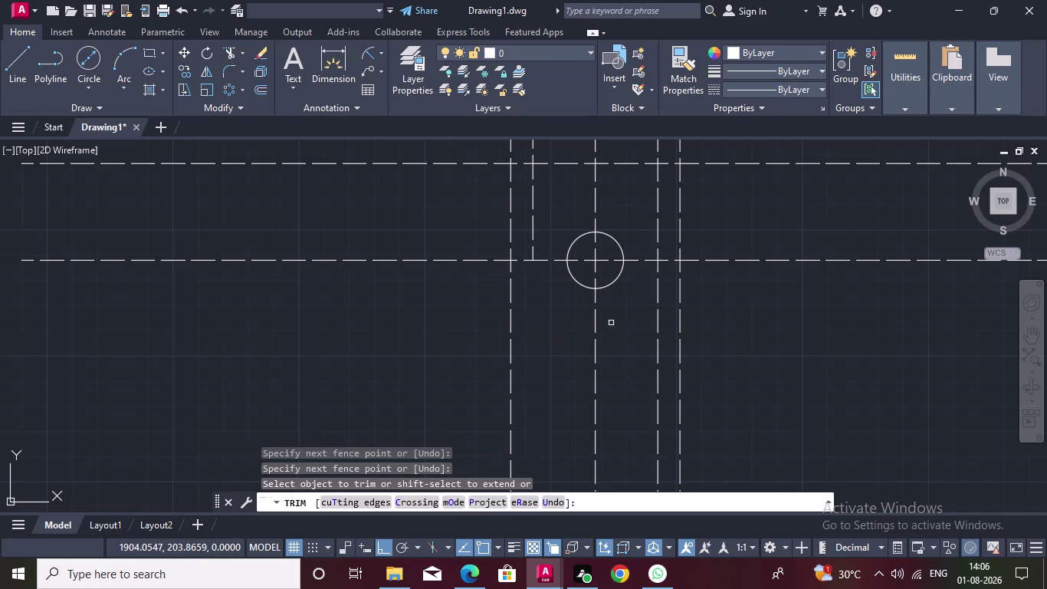
double_click(659, 309)
Trim the remaining surplus vertical centre-line portions on both sides and end the trim.
middle_drag(644, 330, 622, 400)
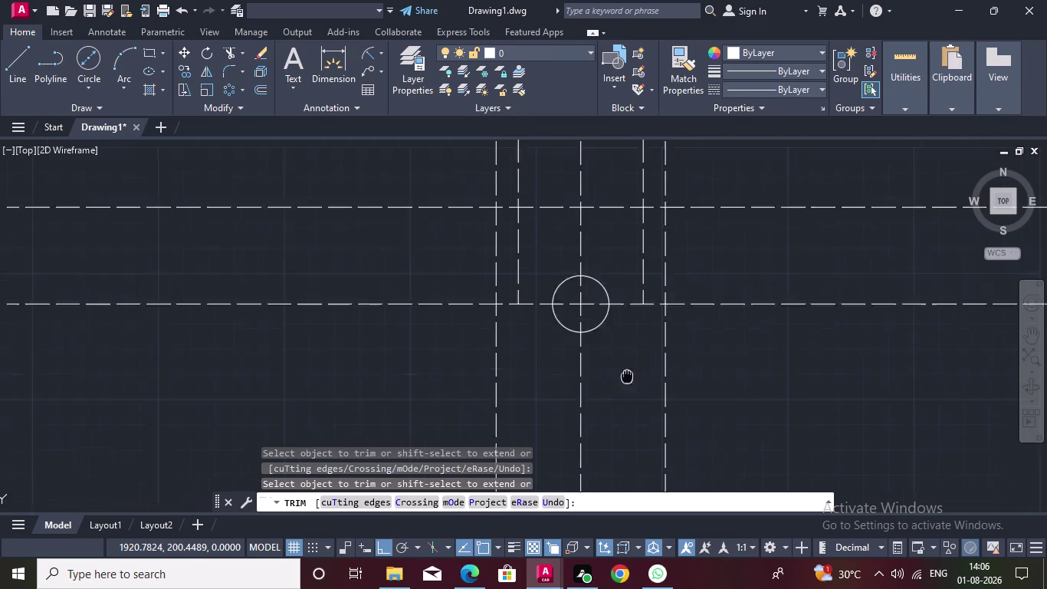
middle_drag(622, 399, 621, 401)
click(658, 280)
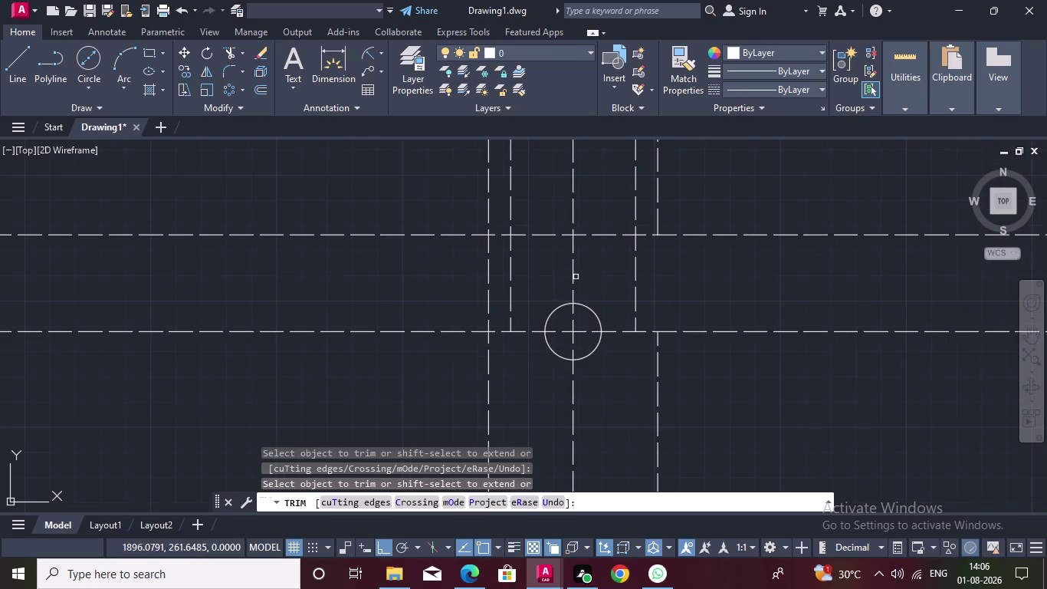
double_click(658, 193)
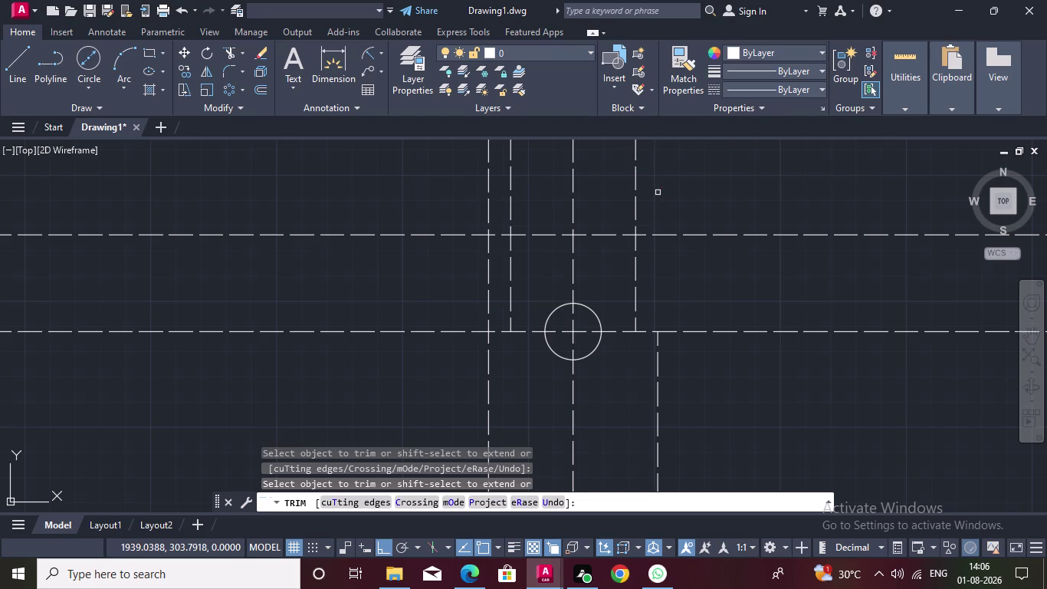
double_click(488, 197)
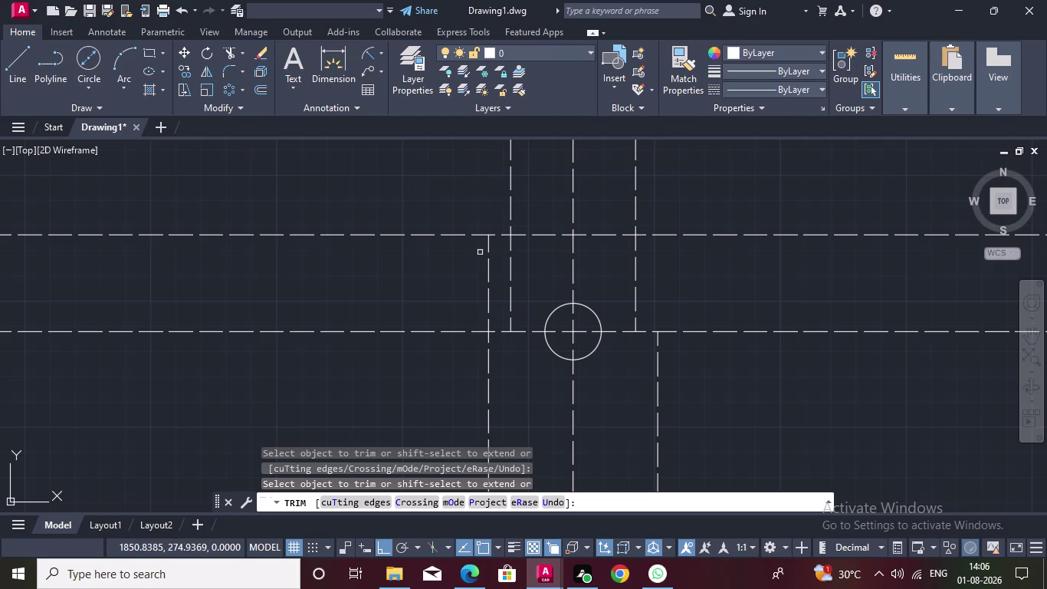
double_click(488, 266)
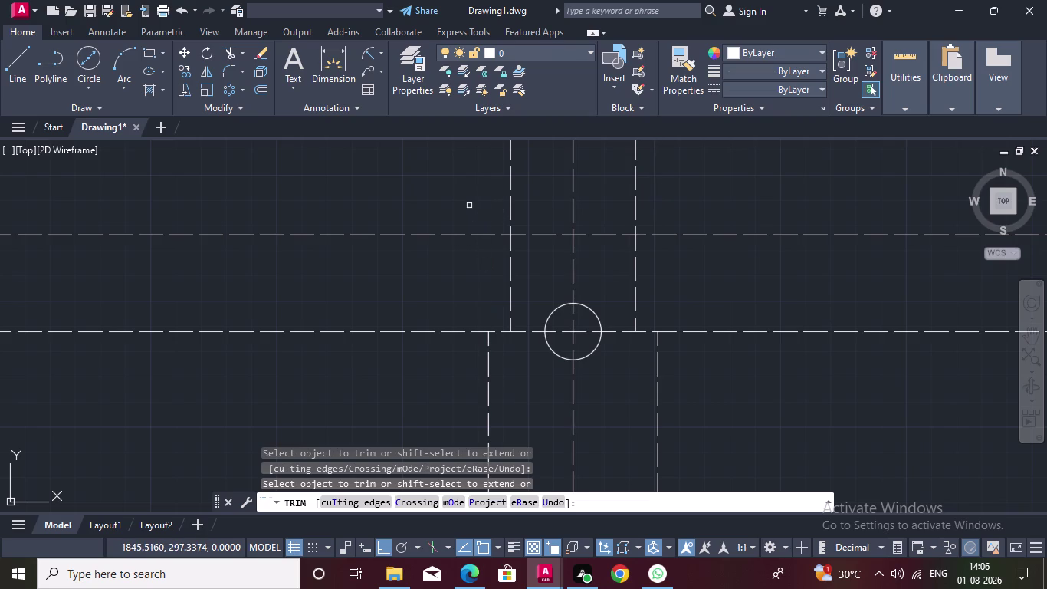
key(Escape)
scroll(down, 3)
middle_drag(470, 205, 418, 319)
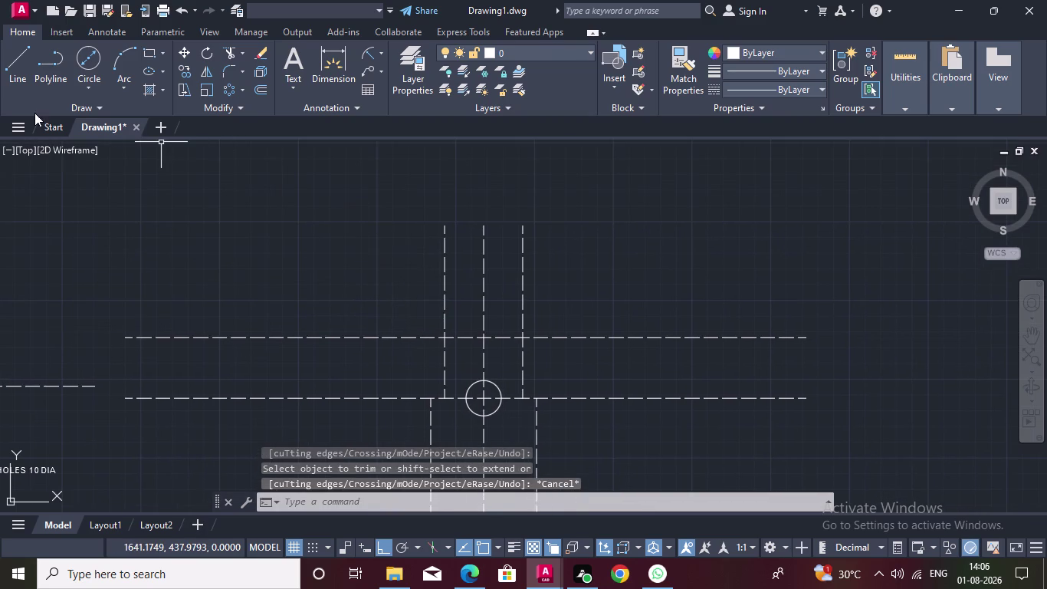
Draw a 10-diameter hole at the upper left 31-offset crossing.
double_click(95, 60)
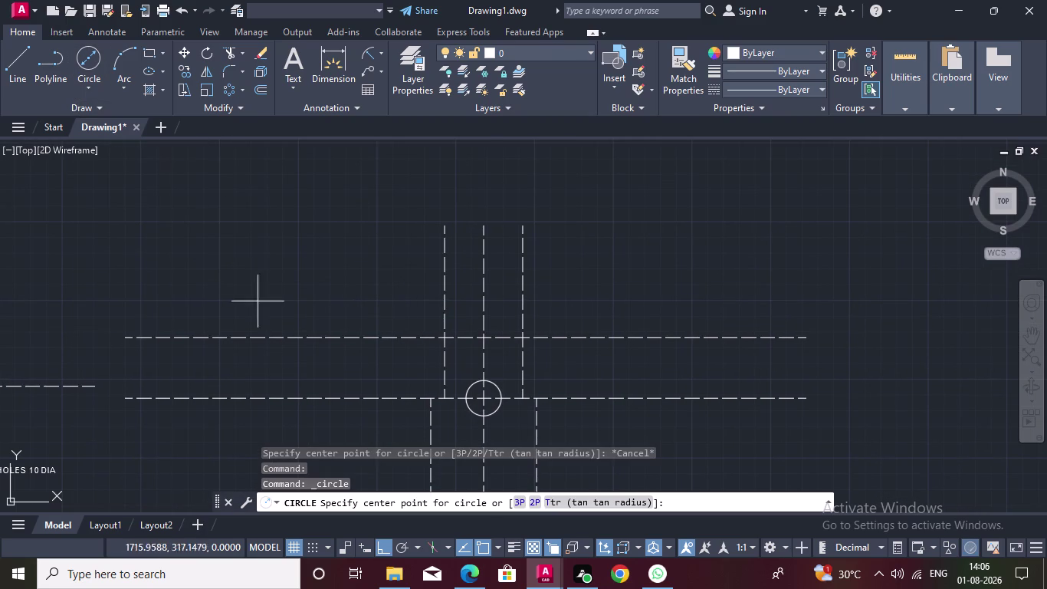
double_click(449, 342)
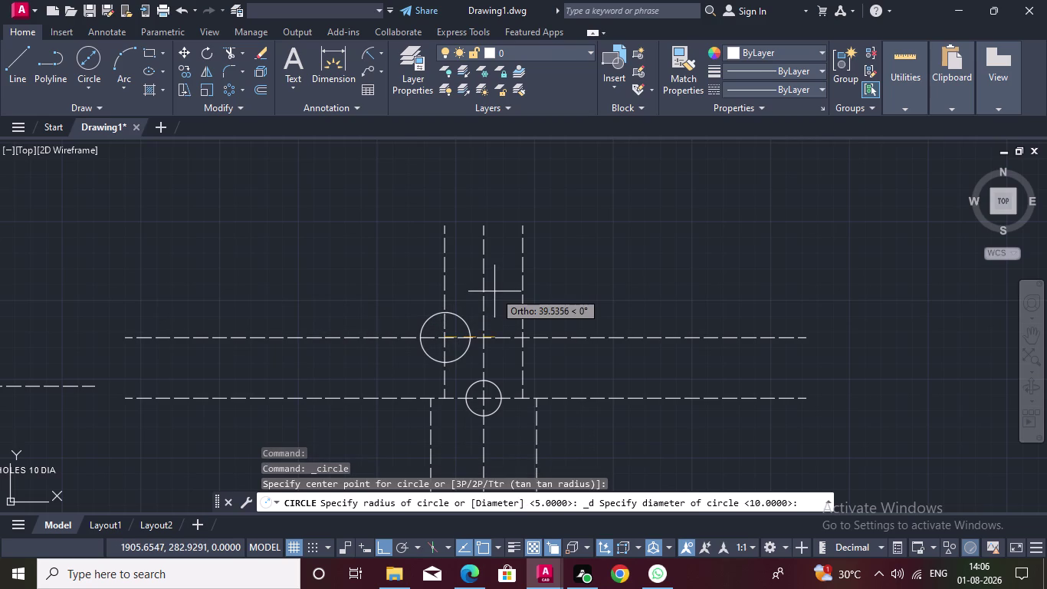
text(10)
key(Return)
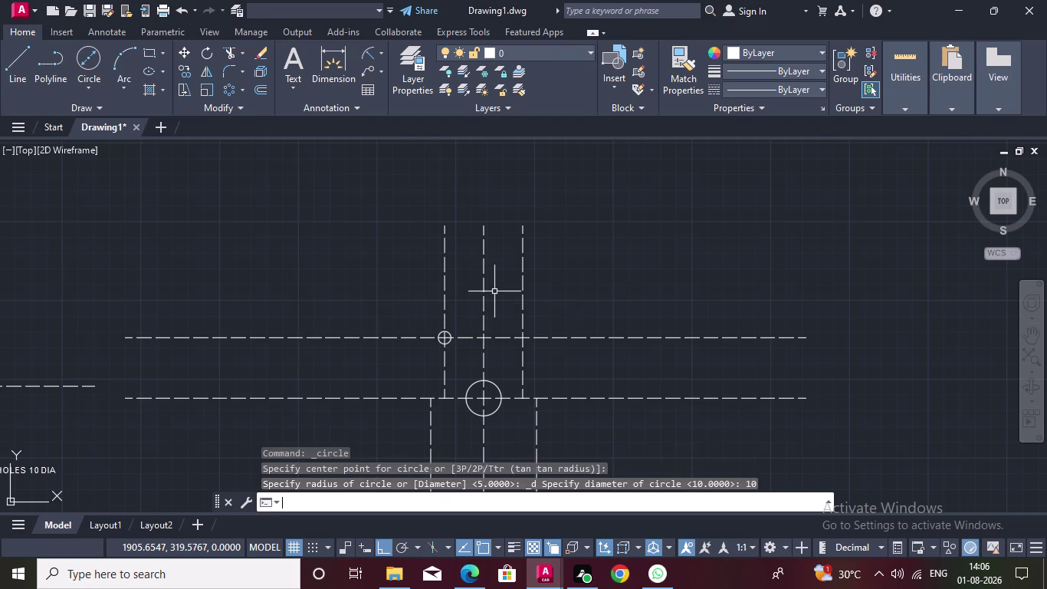
scroll(up, 3)
middle_drag(446, 298, 534, 152)
scroll(up, 3)
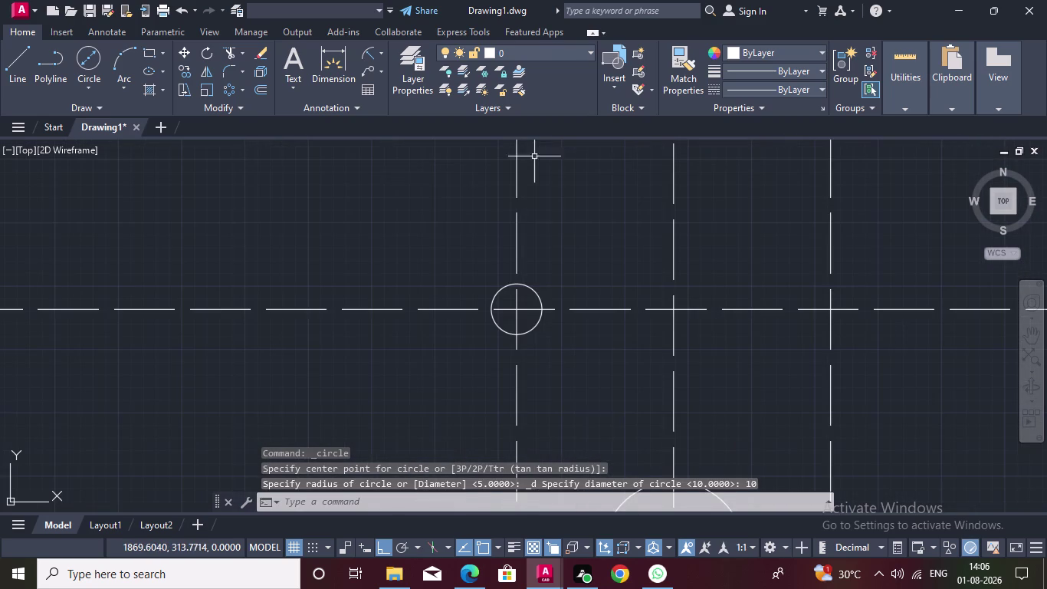
Add a concentric 22-diameter boss circle and select both circles.
click(83, 55)
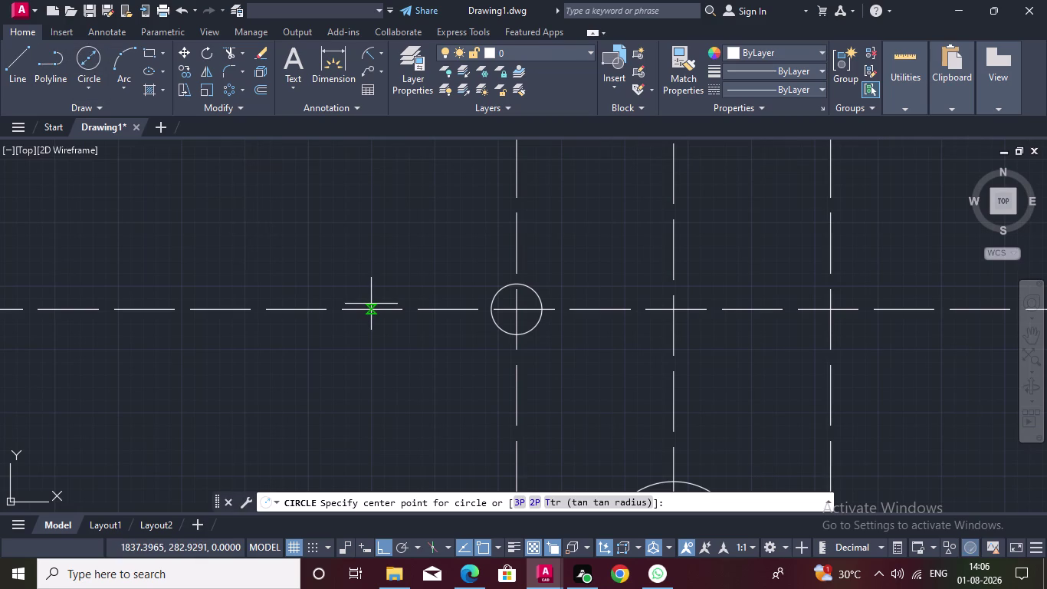
click(522, 312)
text(22)
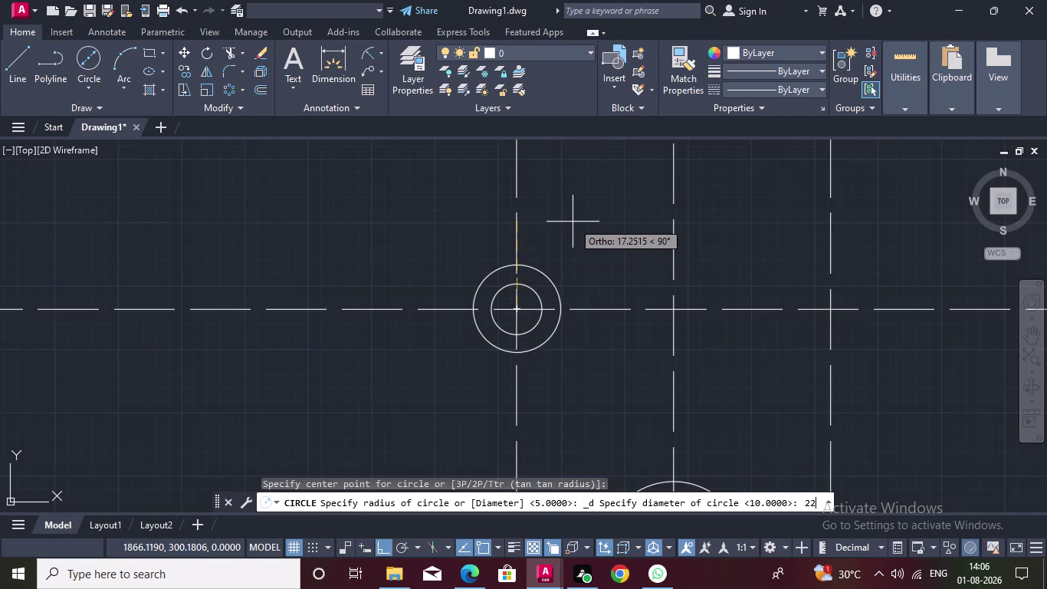
key(Return)
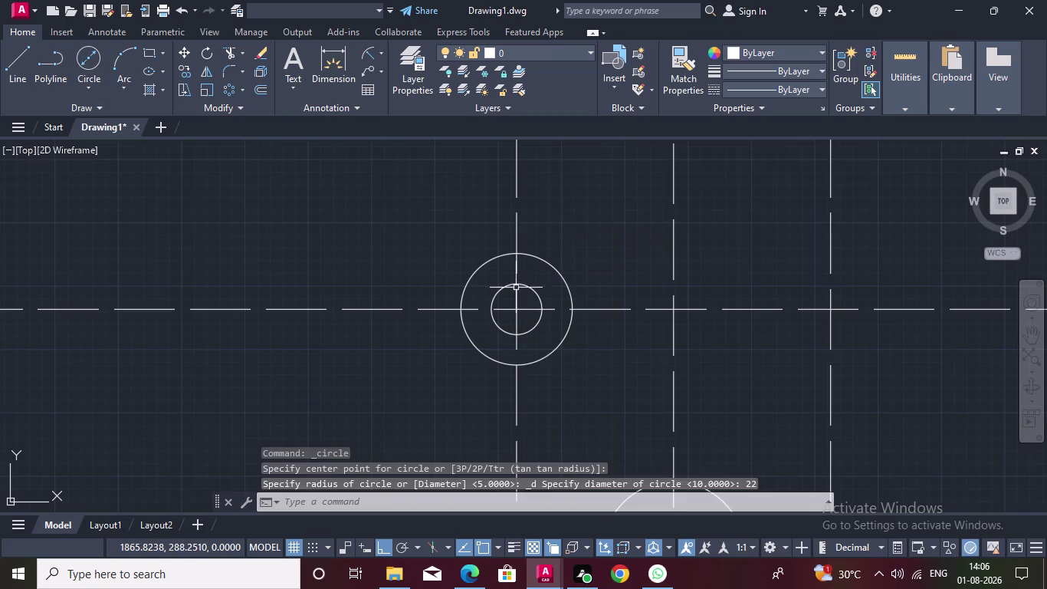
double_click(530, 287)
click(555, 261)
Copy the 22/10 hole-and-boss pair onto the upper right 31-offset crossing.
click(554, 267)
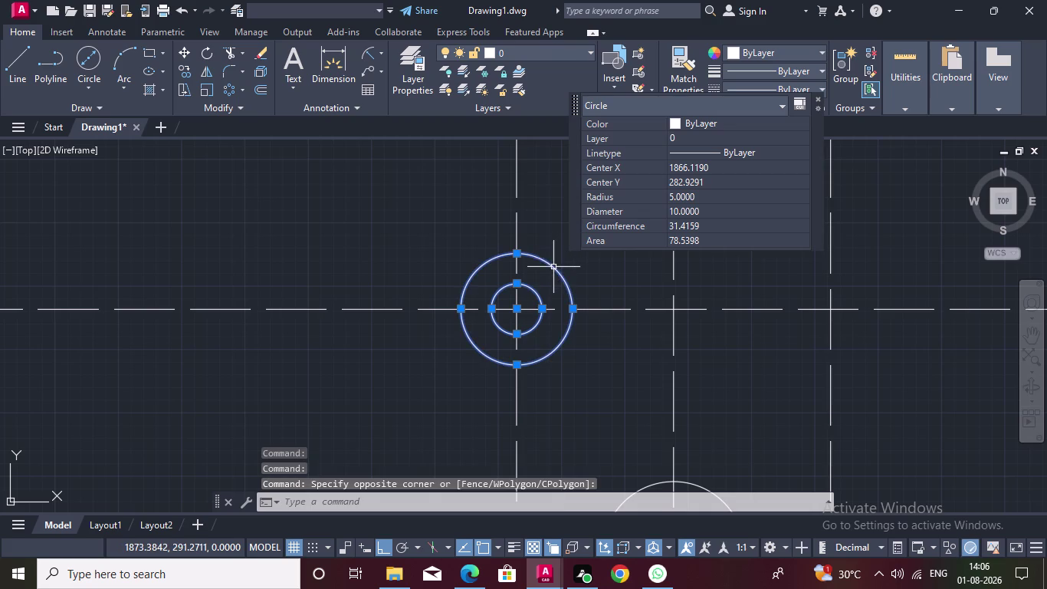
click(188, 70)
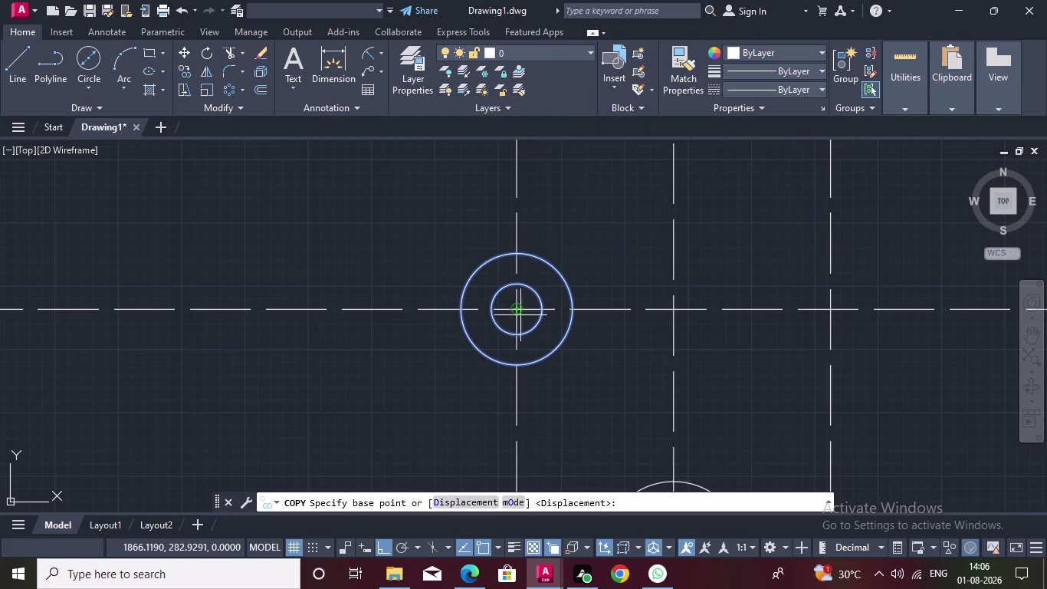
drag(515, 312, 568, 306)
scroll(down, 3)
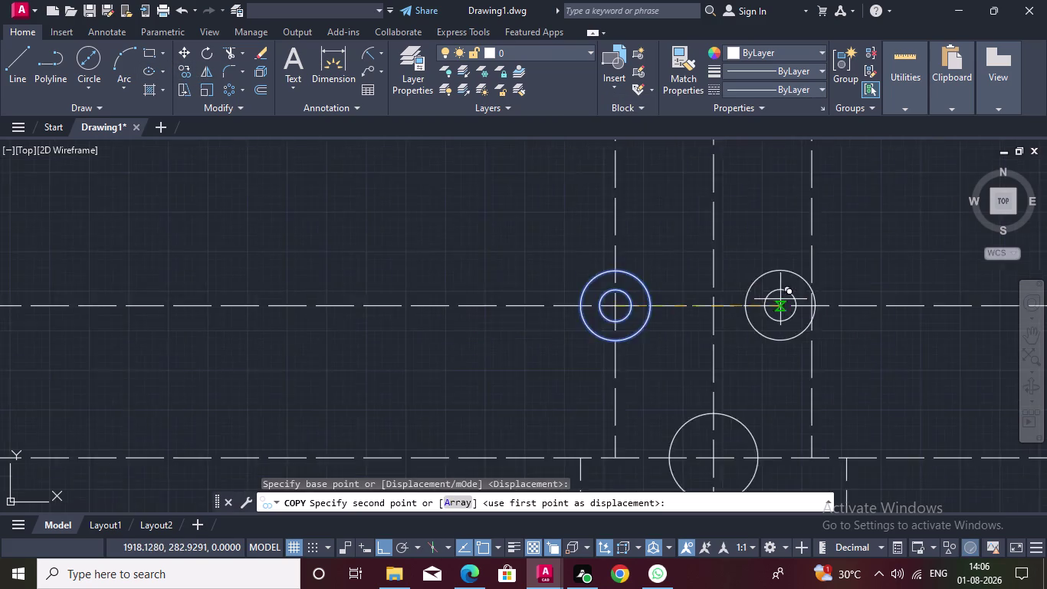
scroll(down, 3)
middle_drag(782, 297, 720, 285)
click(736, 293)
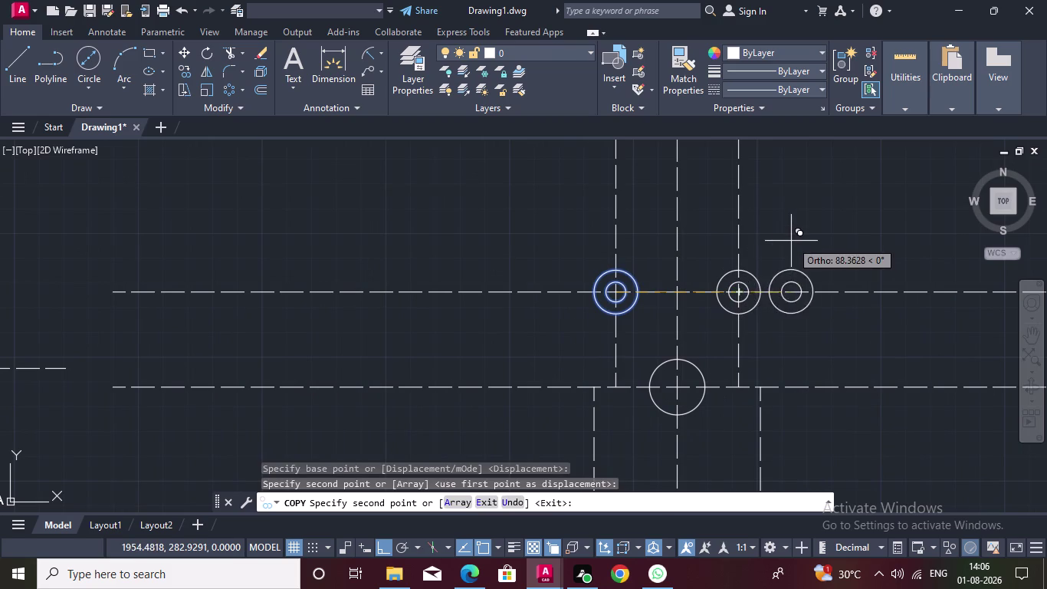
key(Escape)
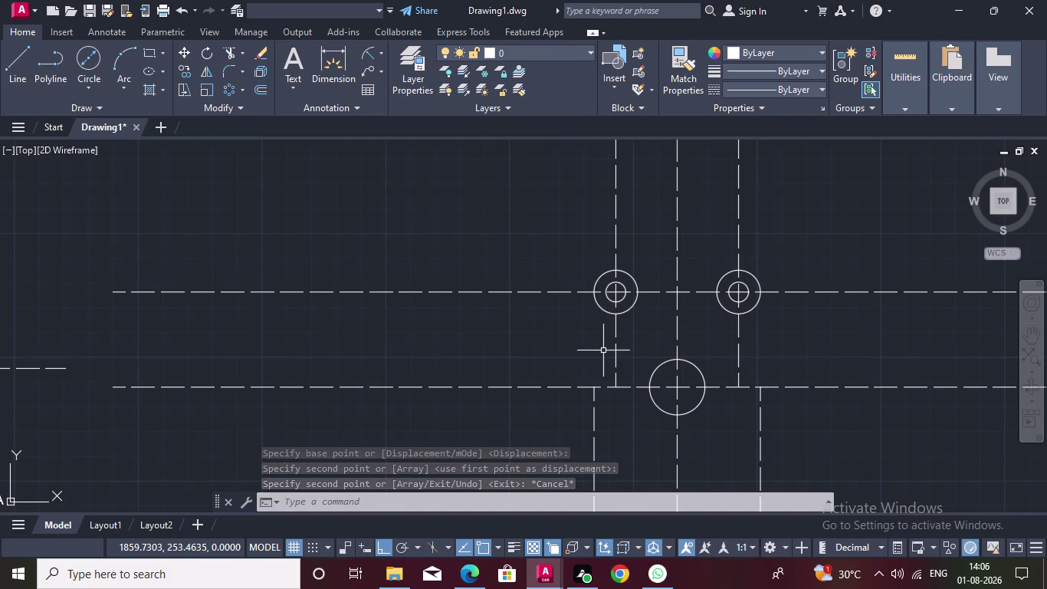
click(88, 86)
double_click(117, 121)
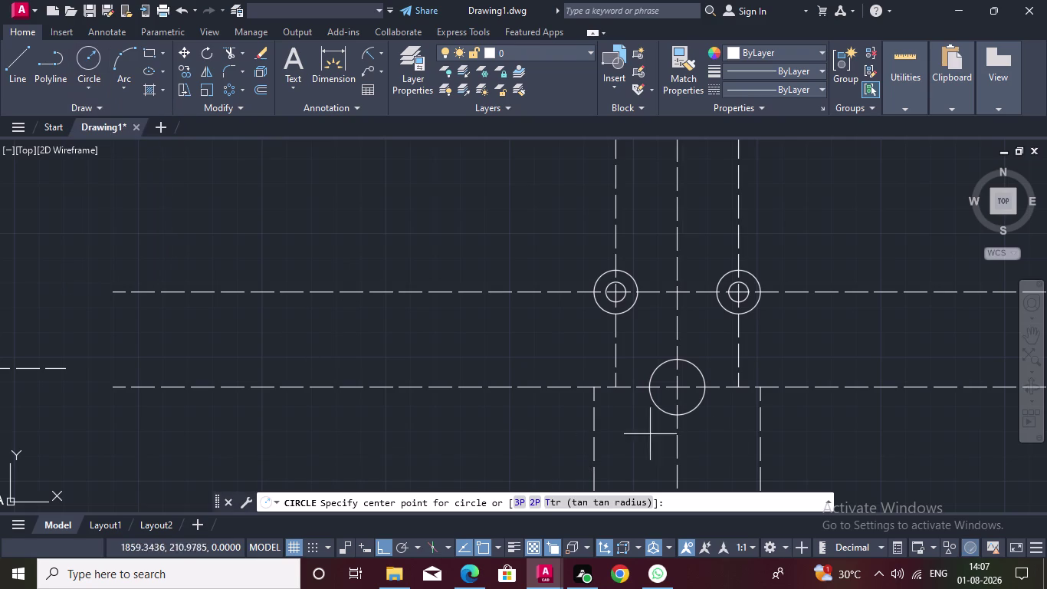
Draw radius 50 and radius 42 circles centred on the 28-diameter lower boss.
click(677, 391)
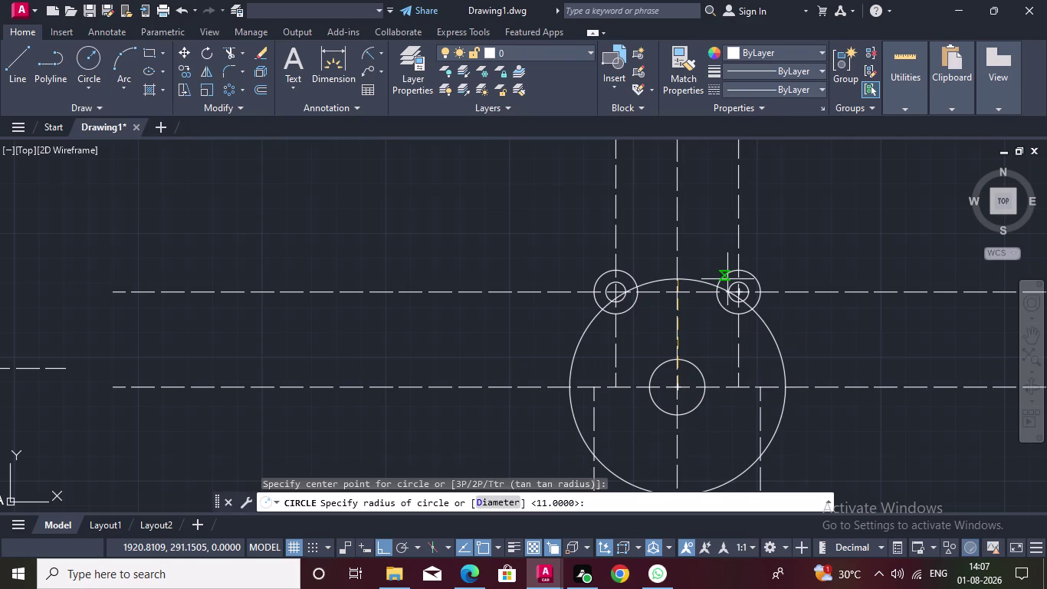
text(5)
text(0)
key(Return)
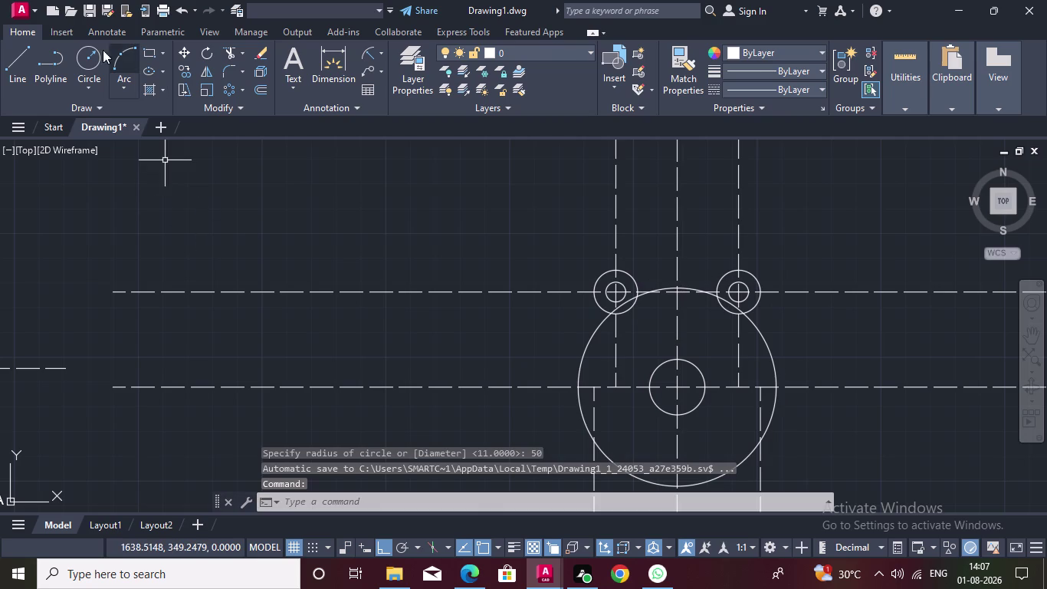
click(85, 48)
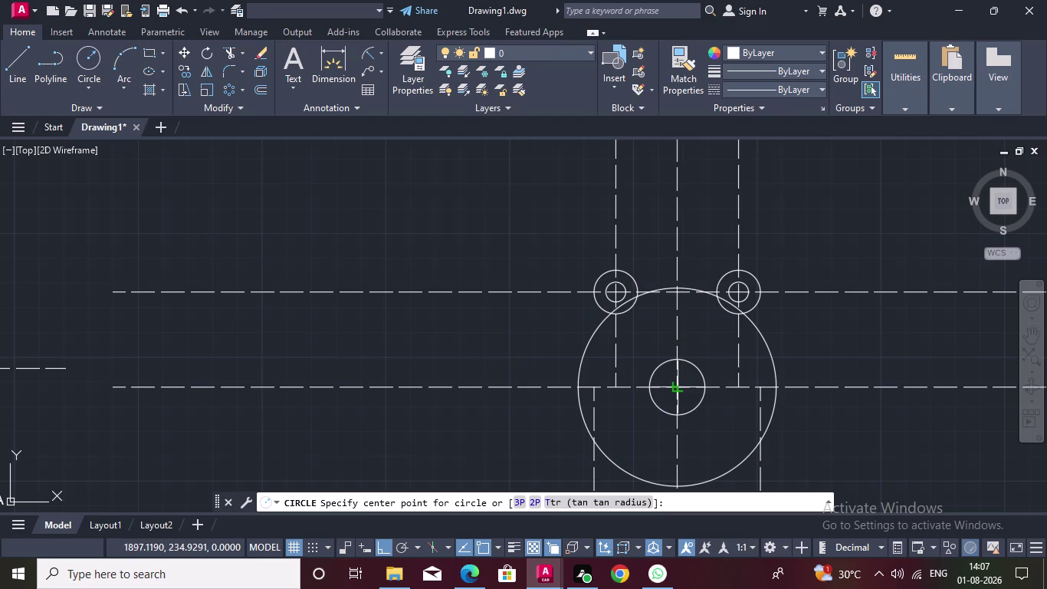
click(681, 390)
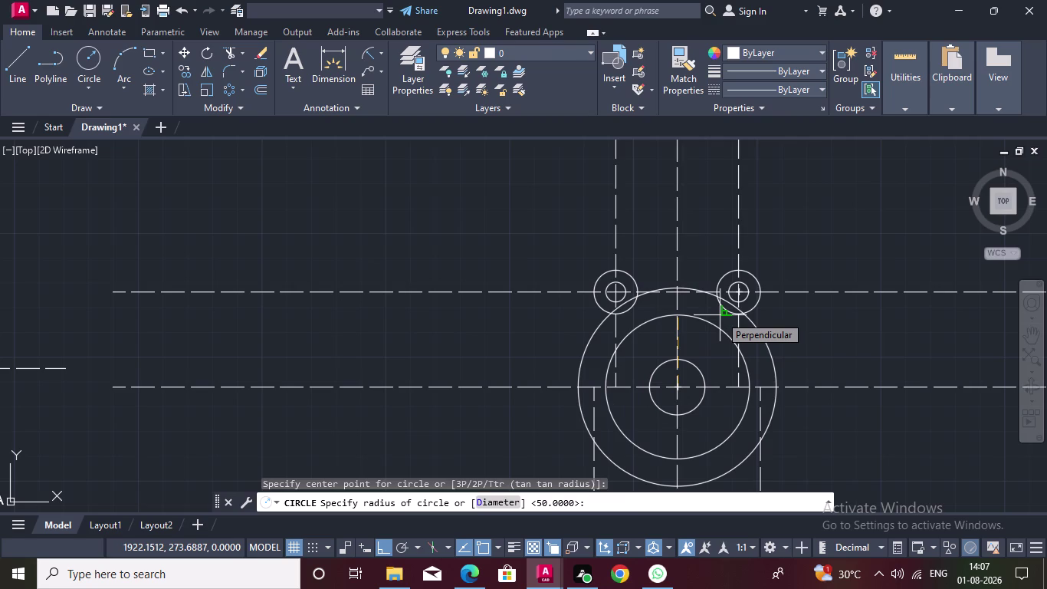
text(42)
key(Return)
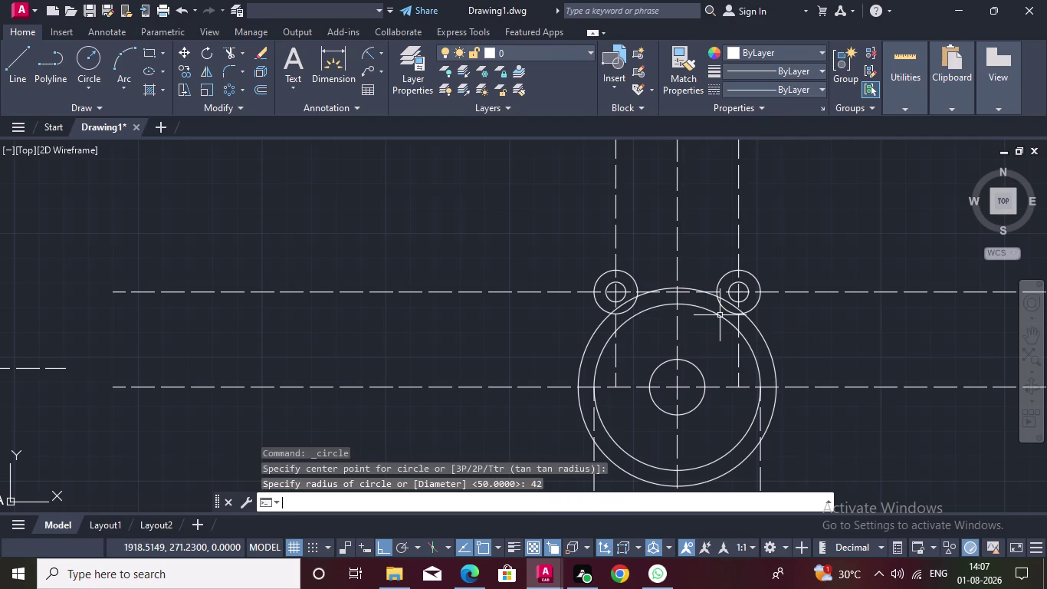
click(229, 50)
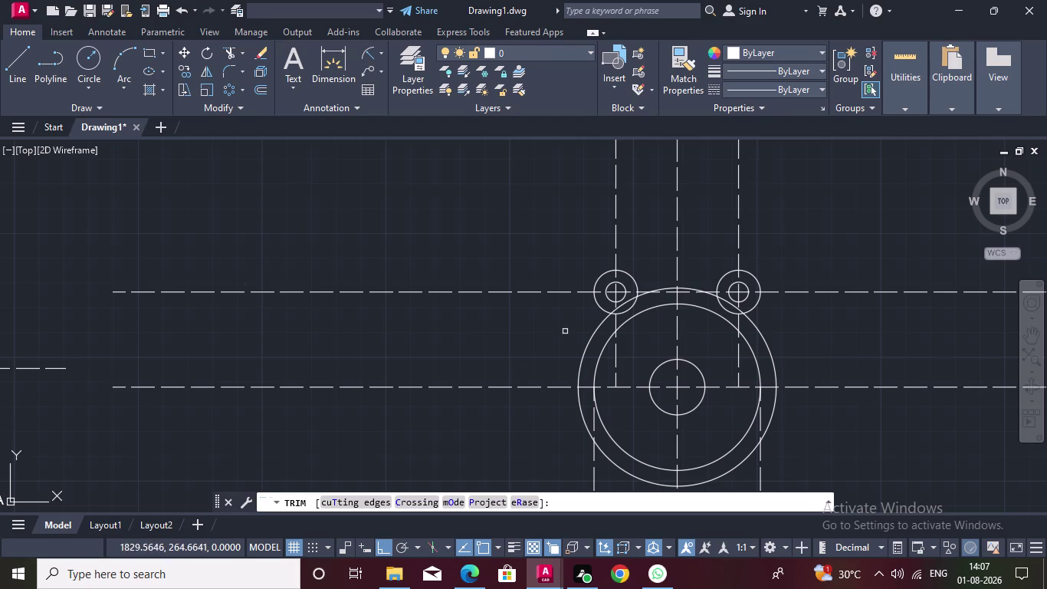
Launch TRIM from the Modify panel to cut the R50/R42 flange circles.
click(226, 54)
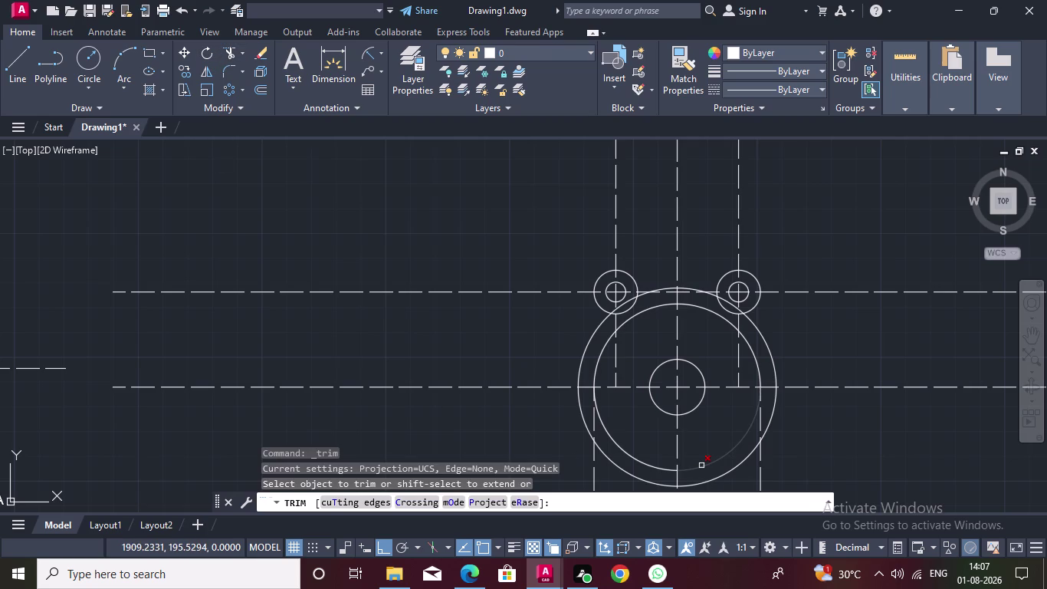